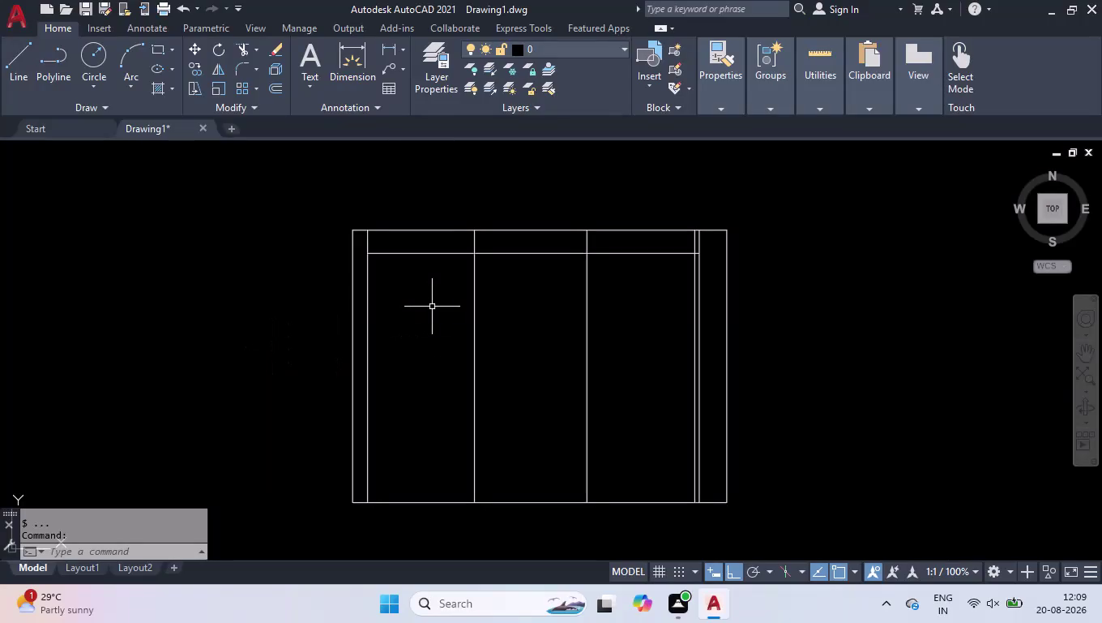
Trim the left double stile lines of the old frame sketch.
drag(431, 306, 424, 326)
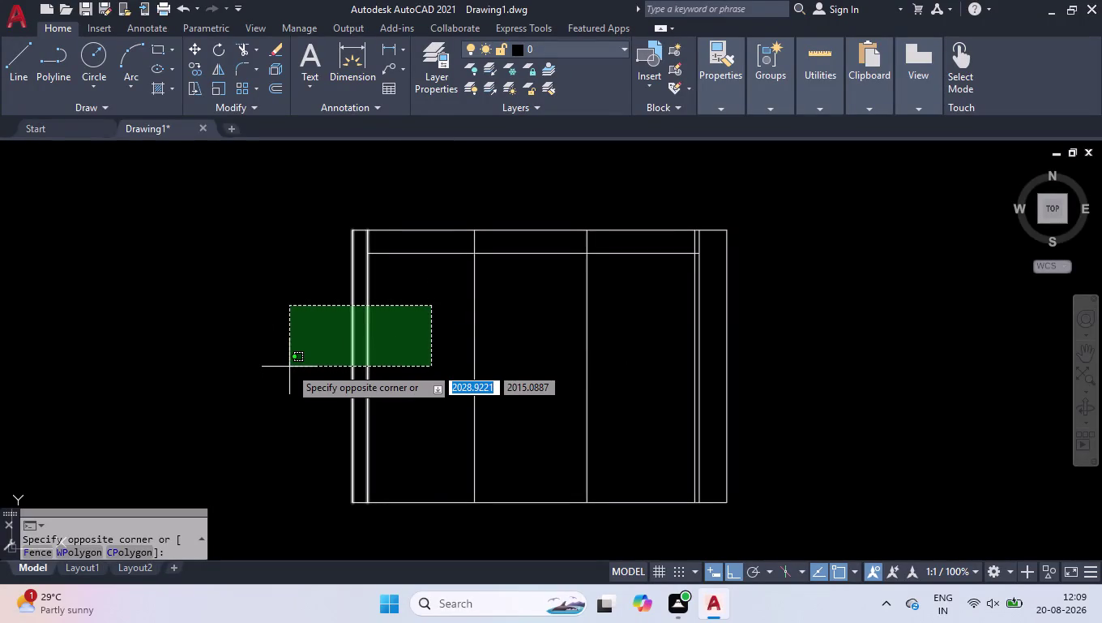
click(289, 367)
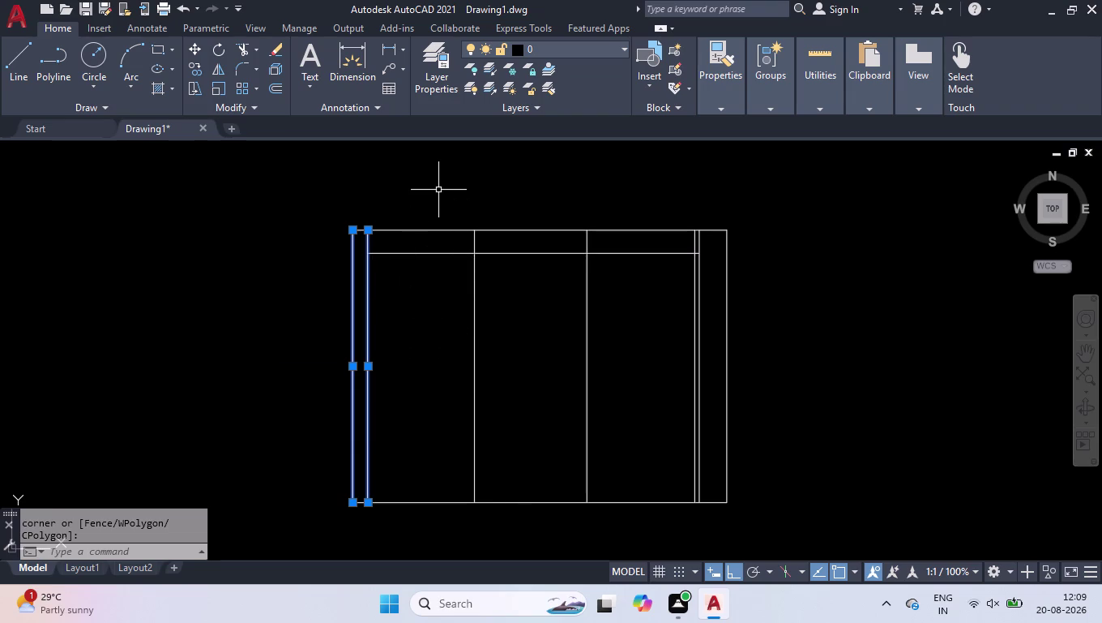
drag(431, 339, 428, 338)
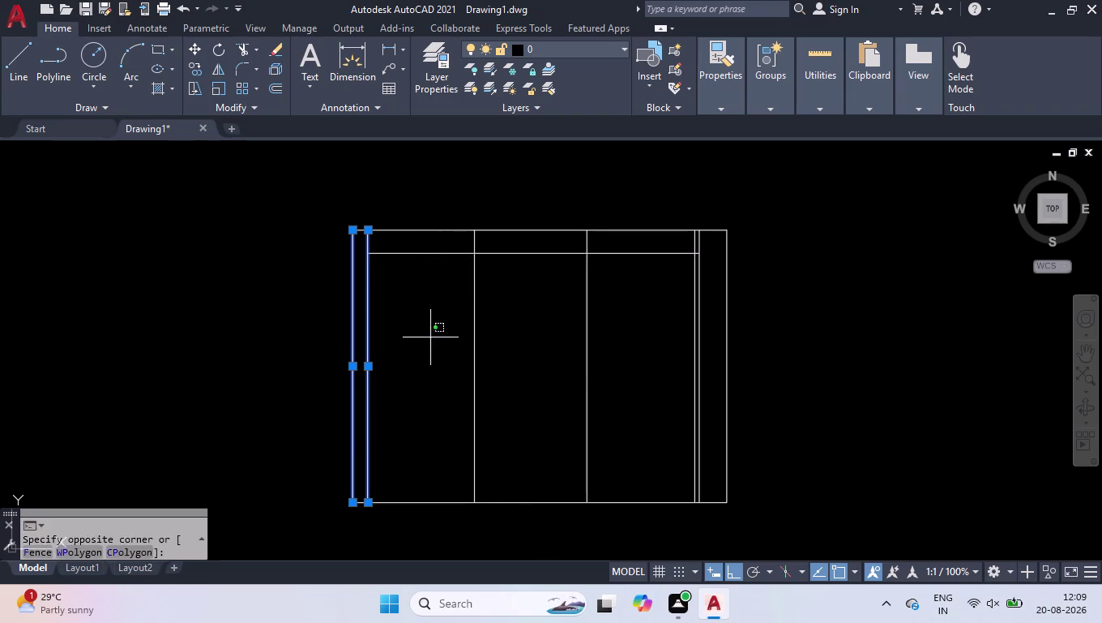
drag(428, 338, 416, 348)
click(269, 418)
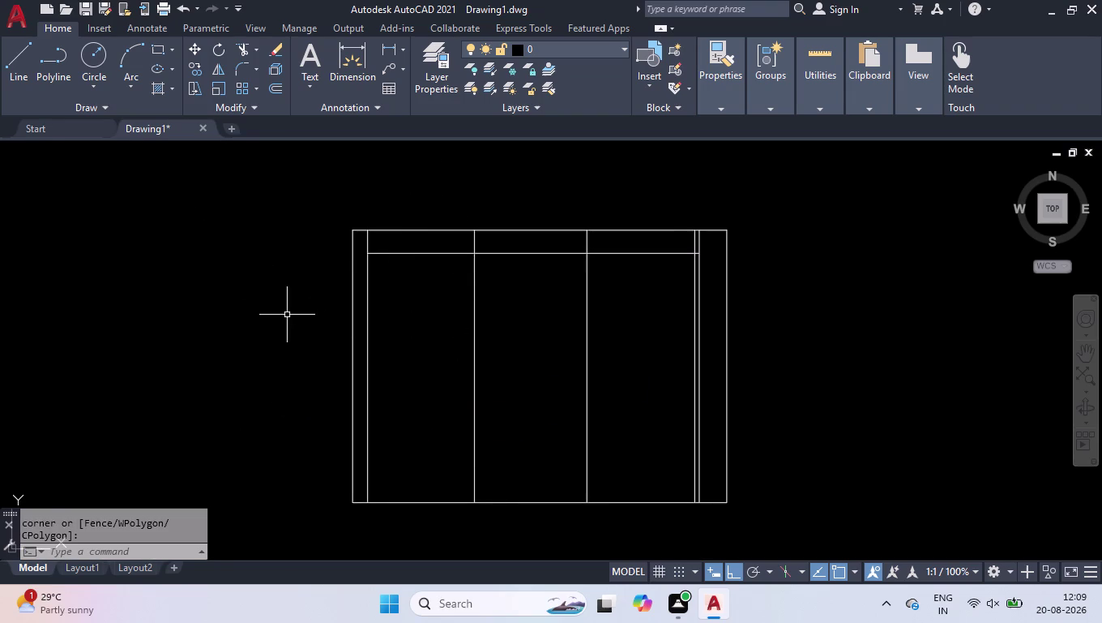
text(tr)
key(Return)
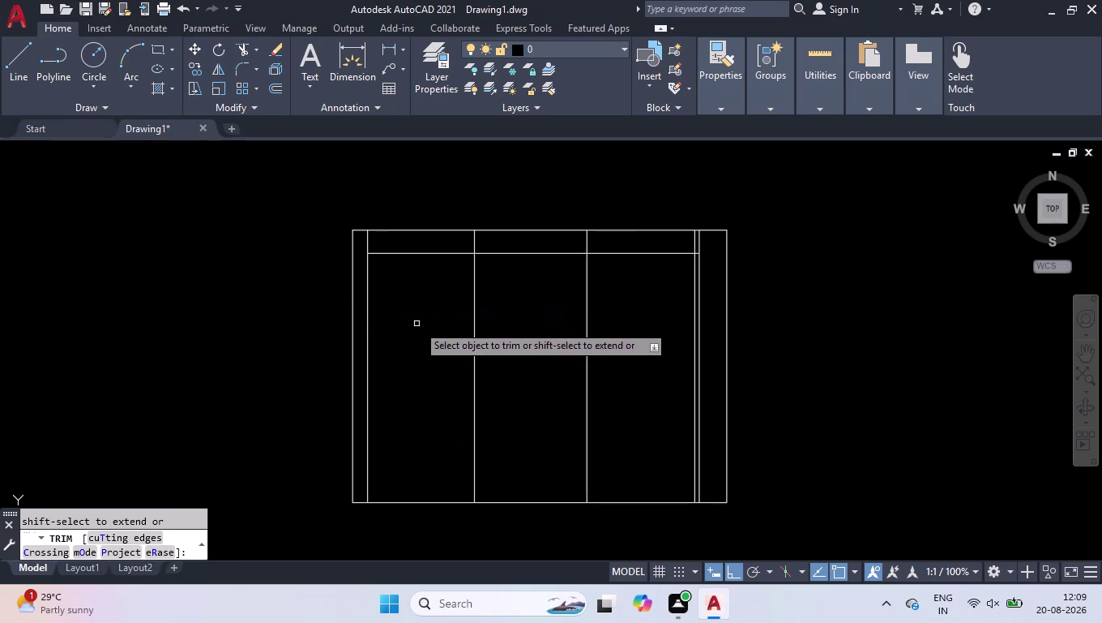
drag(418, 324, 402, 329)
click(229, 366)
key(Return)
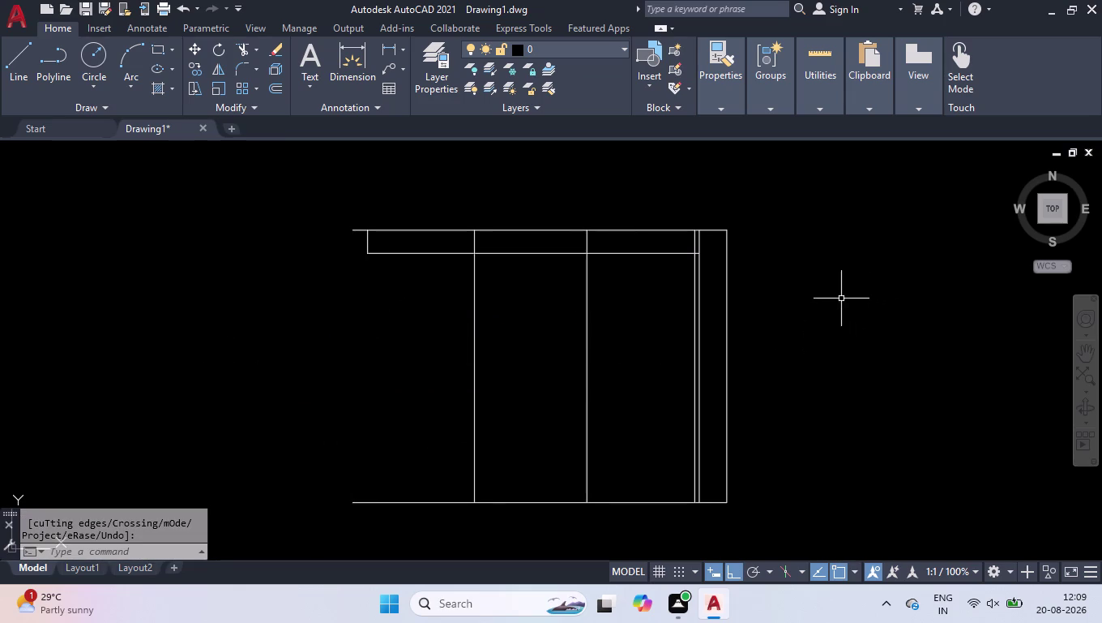
Window-select all remaining frame lines and erase them.
click(803, 202)
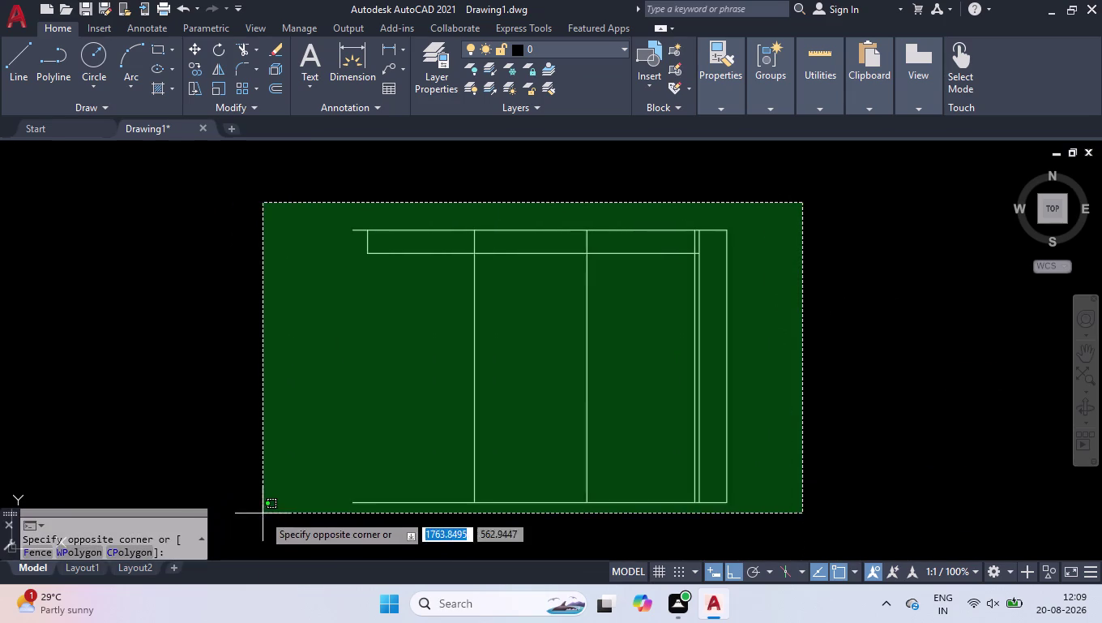
click(267, 531)
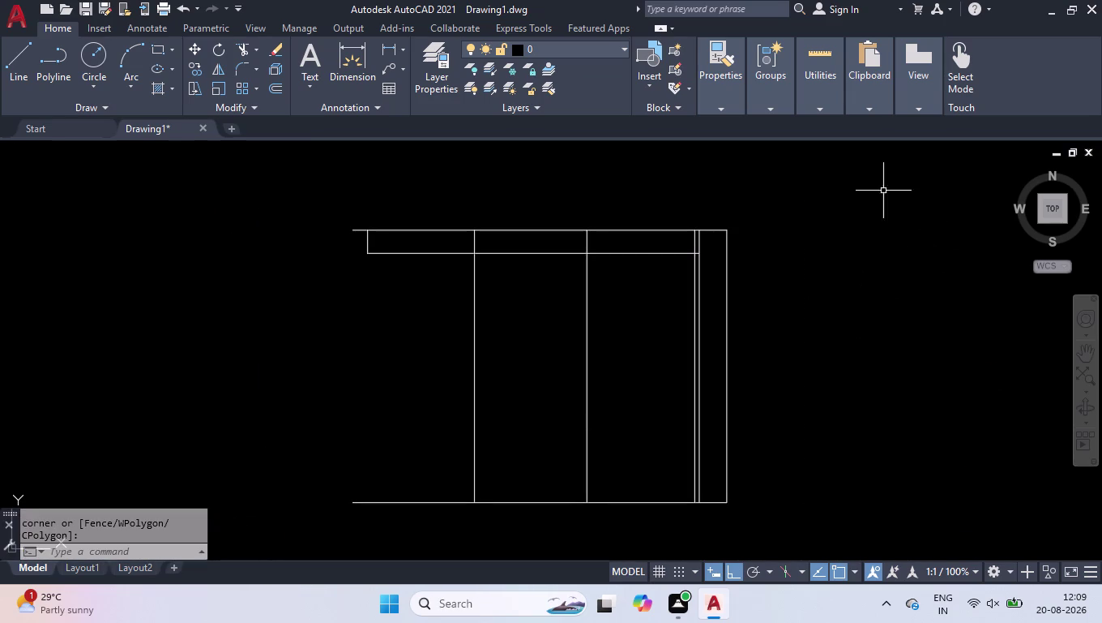
click(841, 170)
click(291, 517)
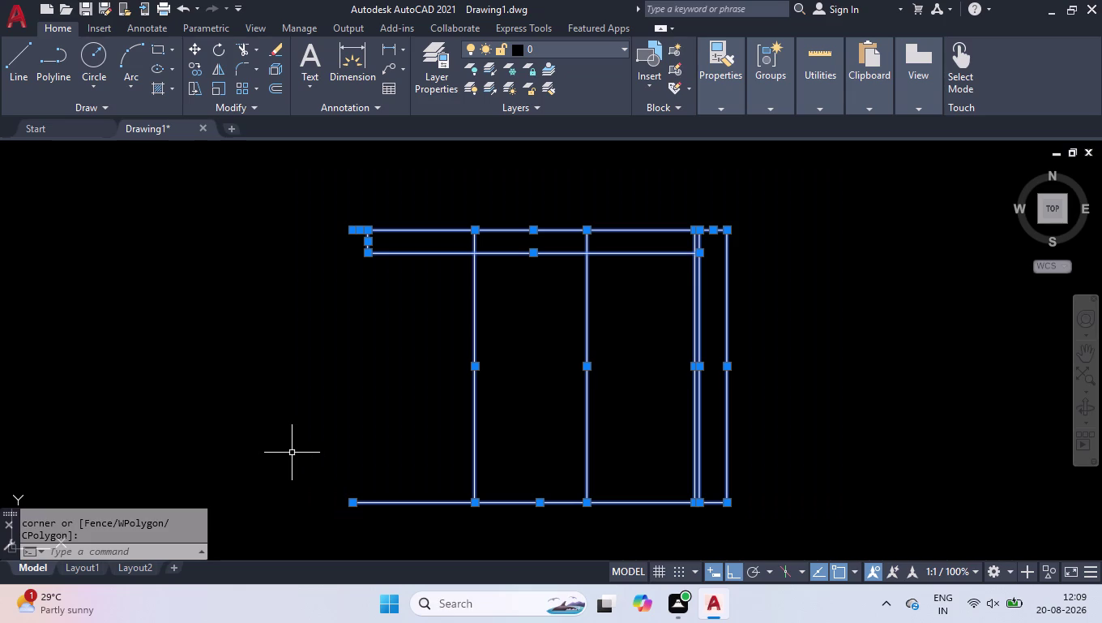
key(Delete)
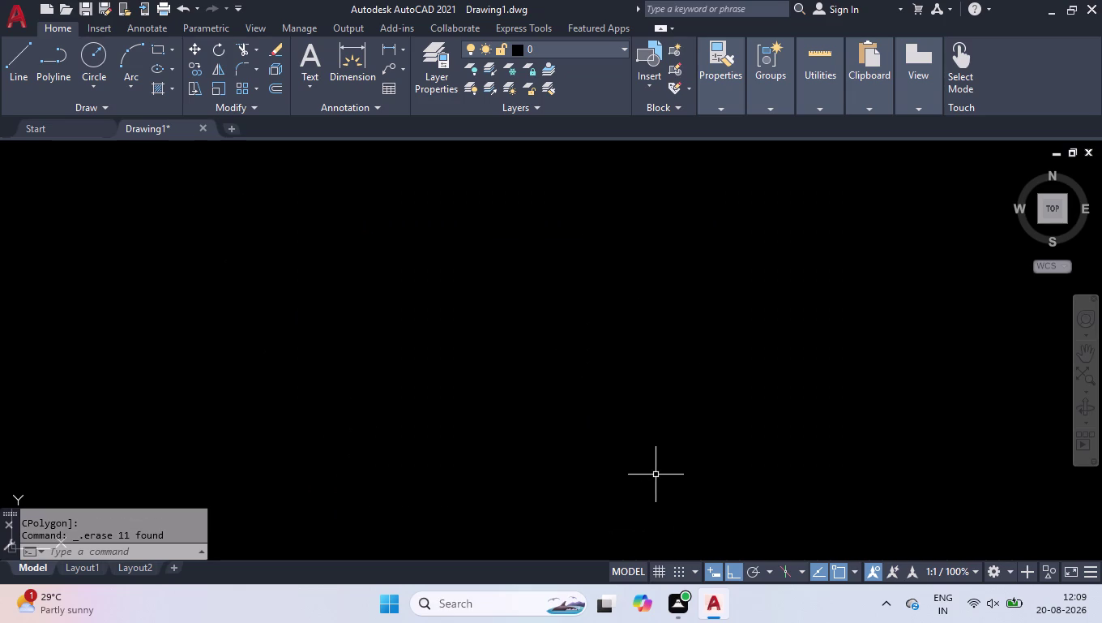
Draw a closed 3800 by 2700 rectangular frame outline with LINE.
key(l)
key(Return)
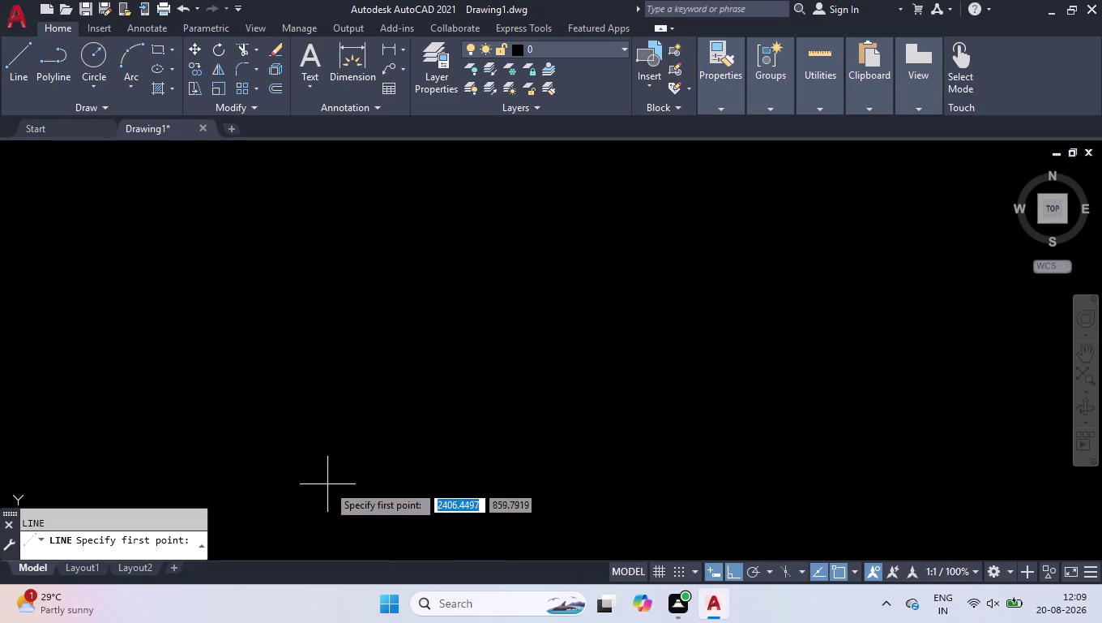
click(329, 484)
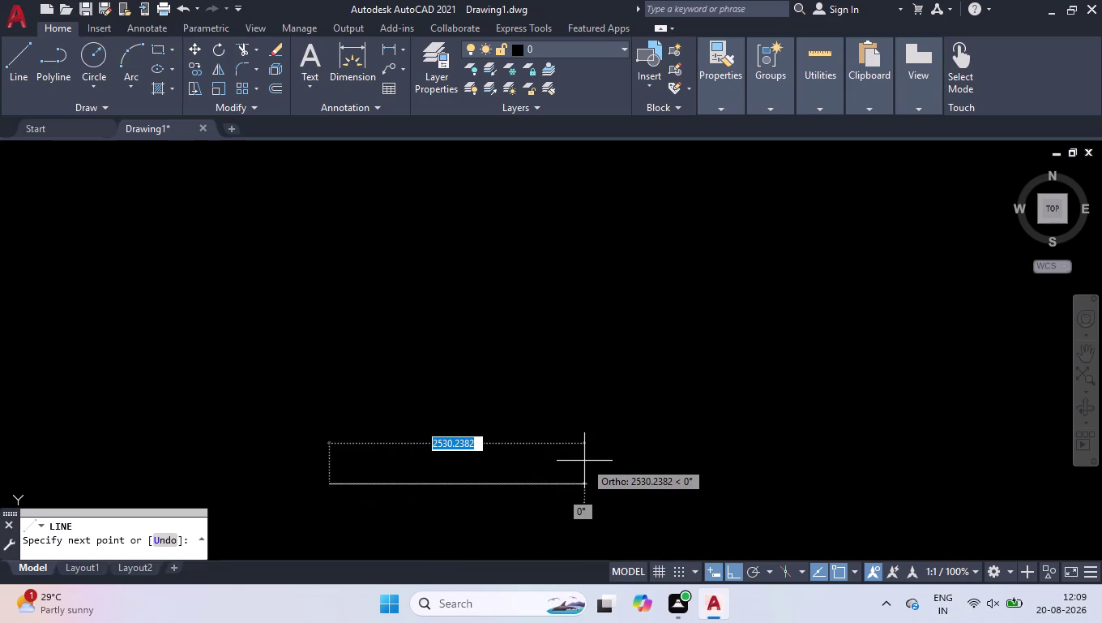
text(380)
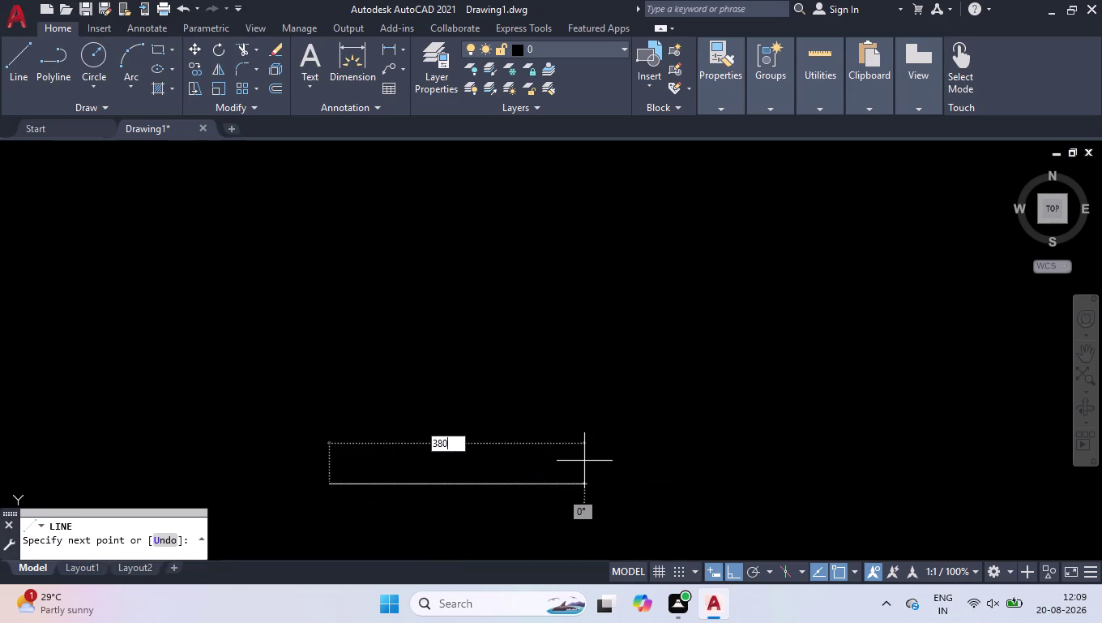
text(0)
key(Return)
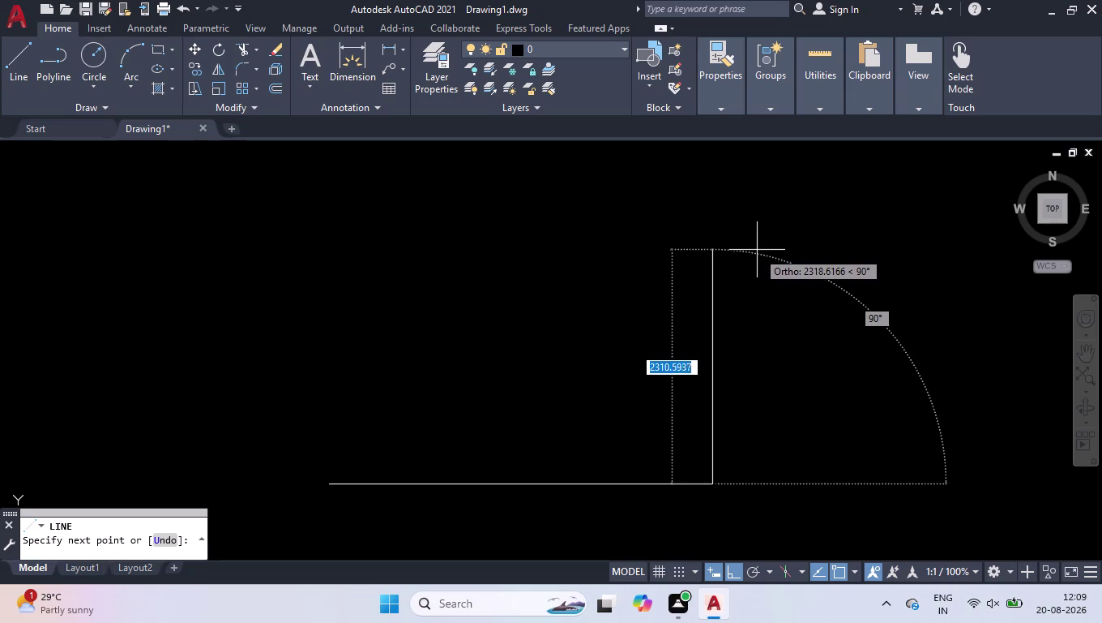
key(2)
text(700)
key(Return)
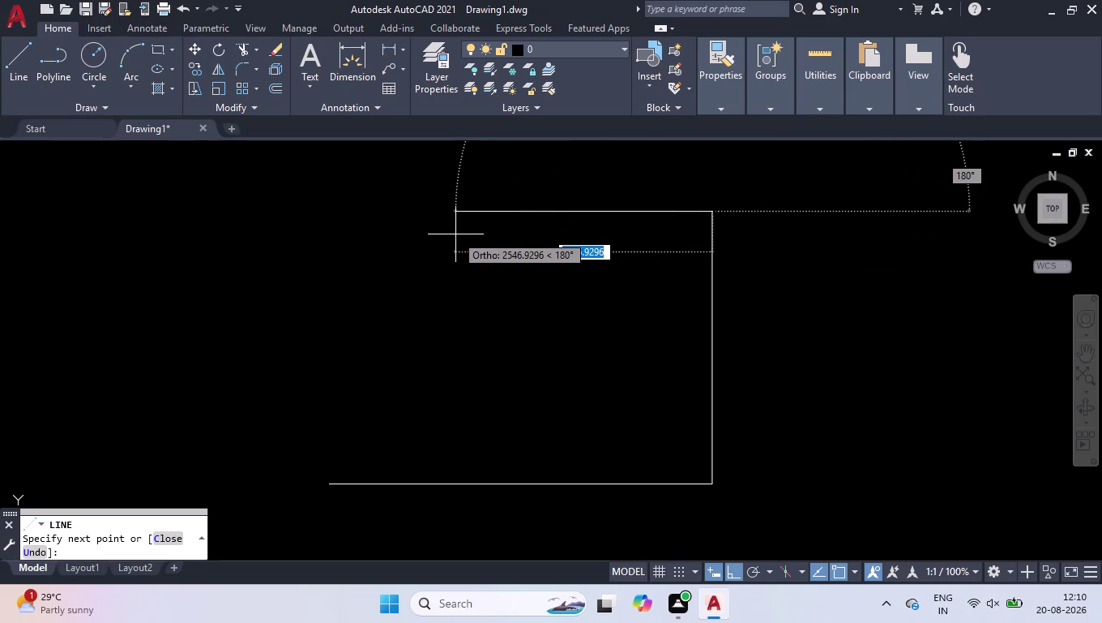
text(3800)
key(Return)
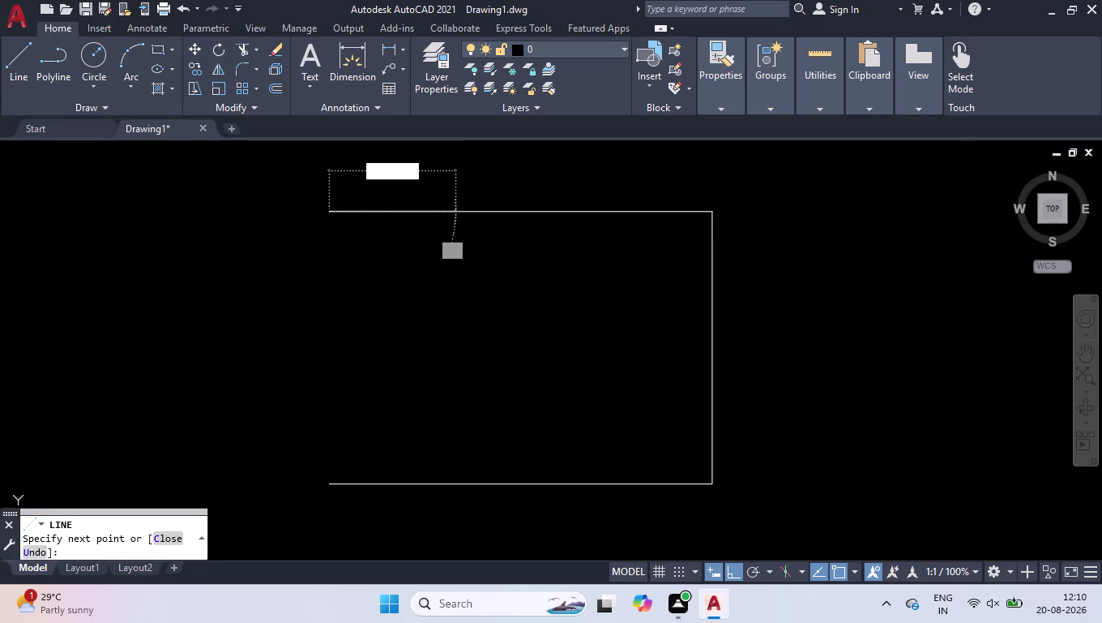
key(c)
key(Return)
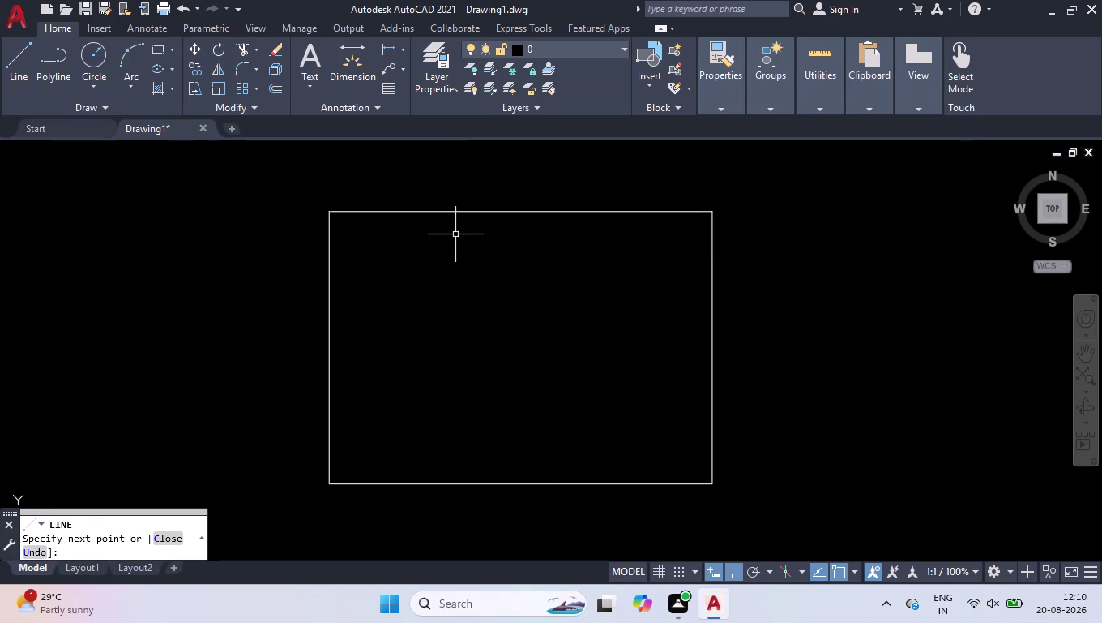
Offset the rectangle's right side 273 inward to form the right jamb.
text(off)
key(Return)
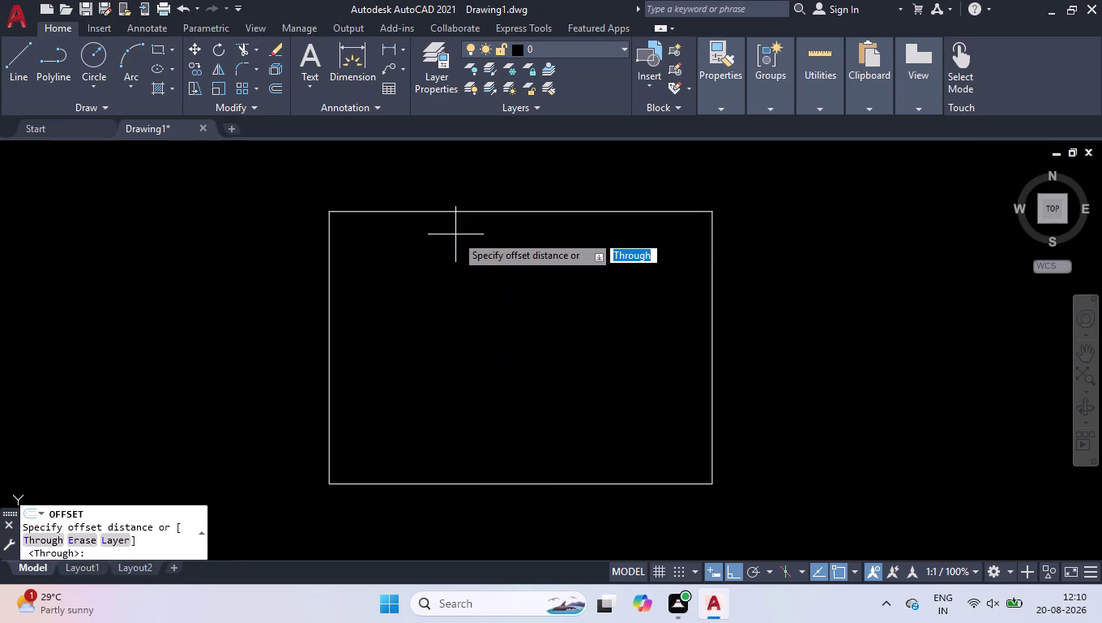
key(2)
key(7)
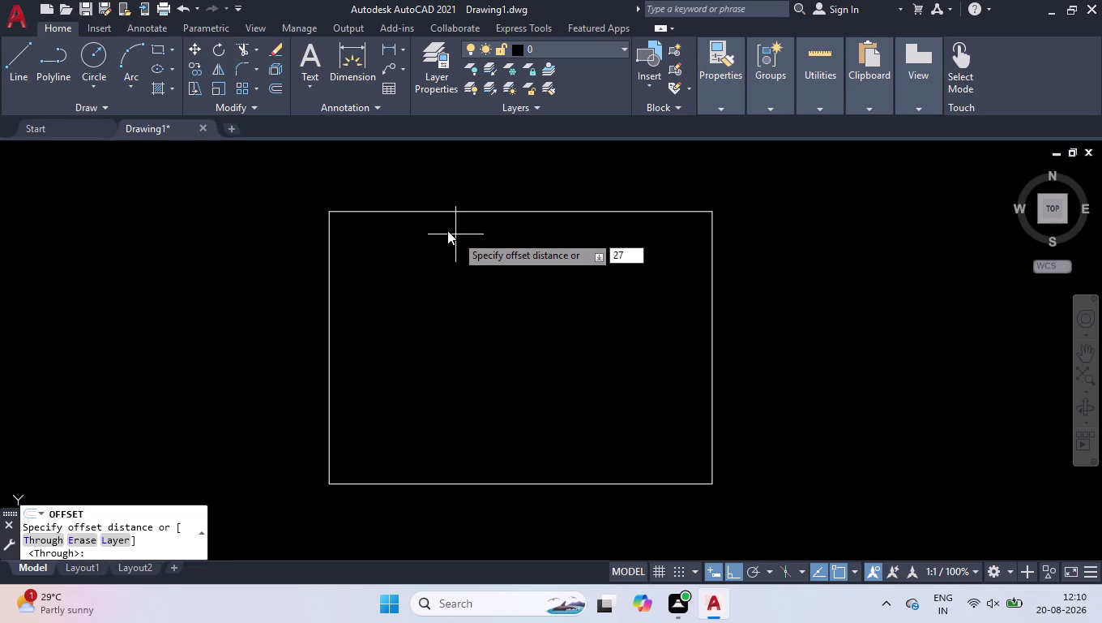
key(3)
key(Return)
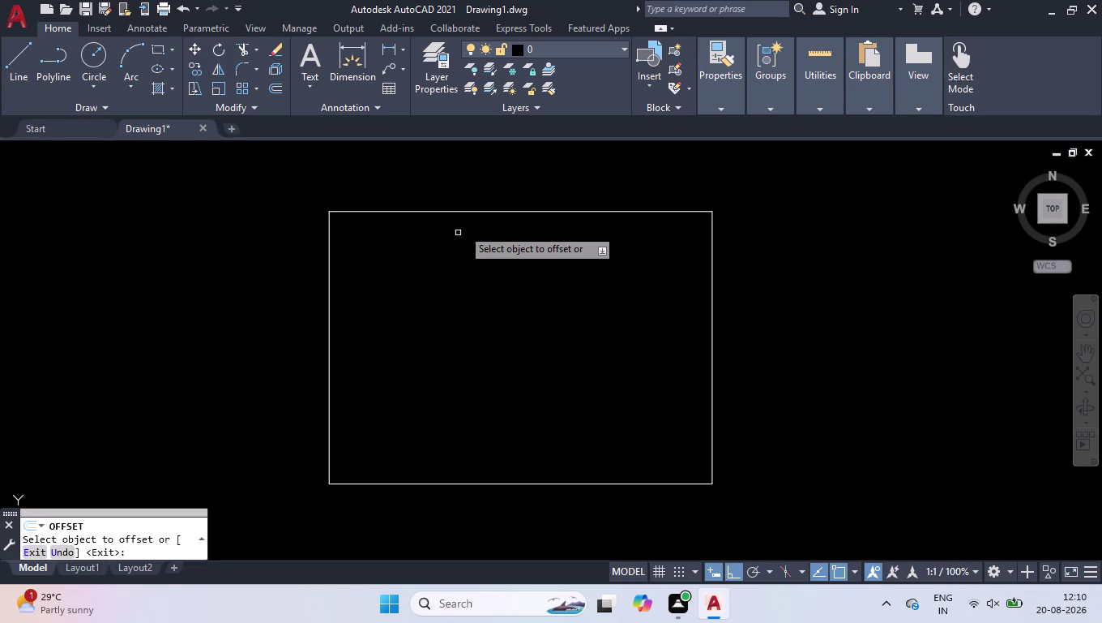
click(715, 336)
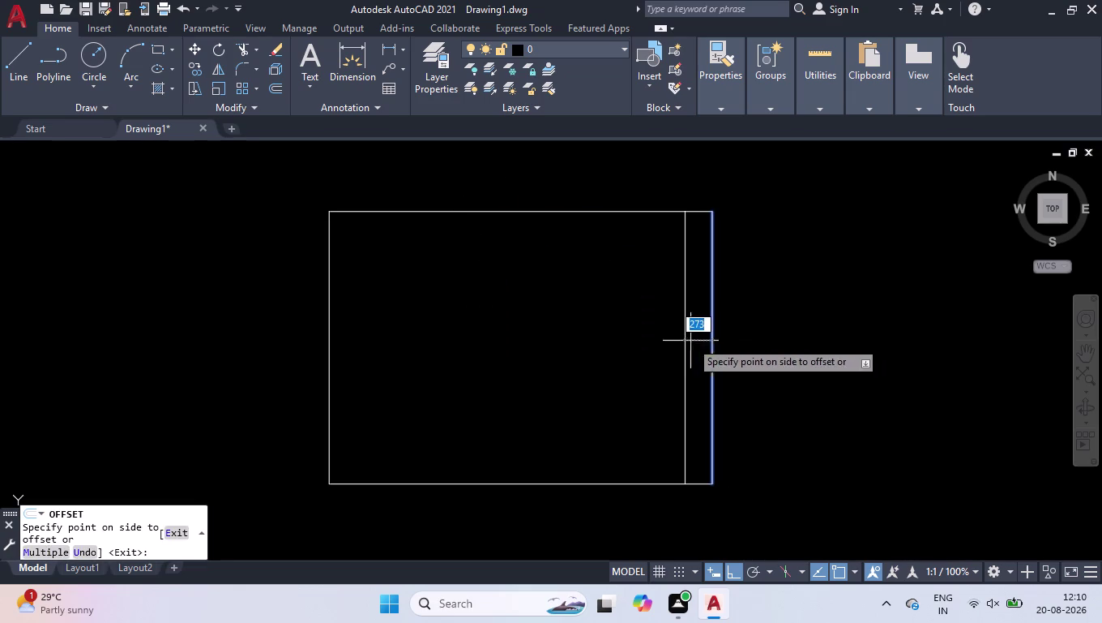
click(684, 335)
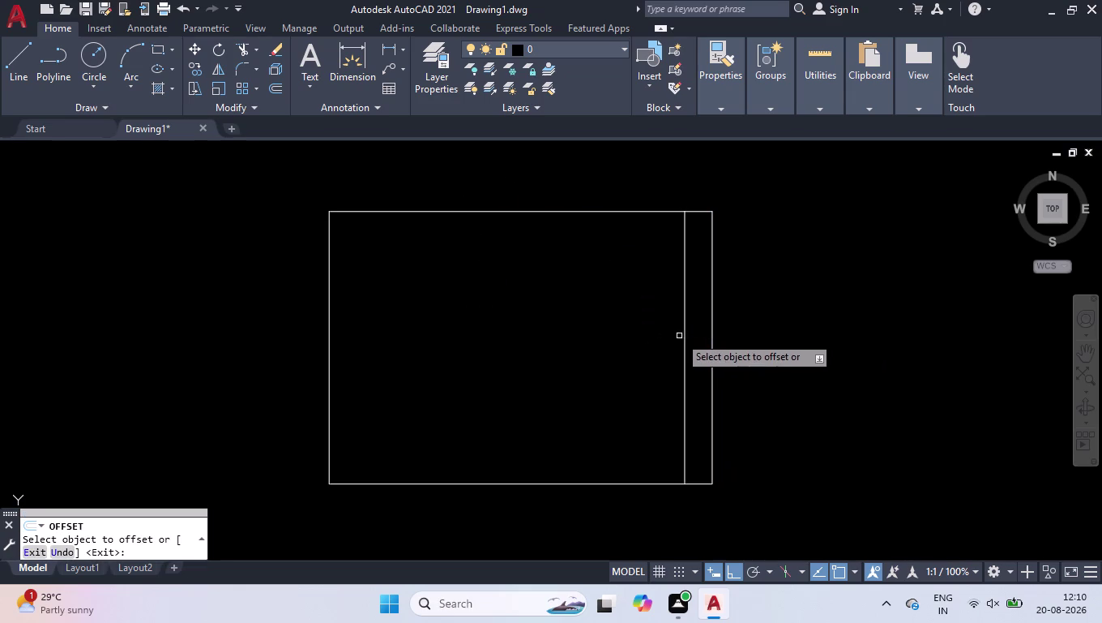
Offset the left side 149 inward to form the left jamb.
click(328, 330)
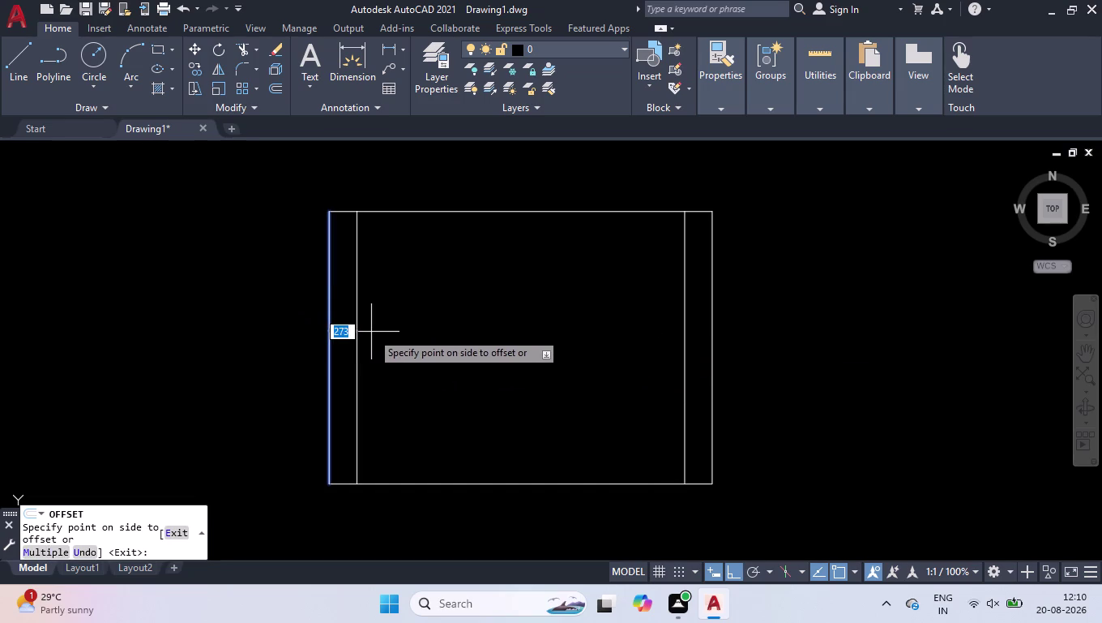
key(1)
key(4)
key(9)
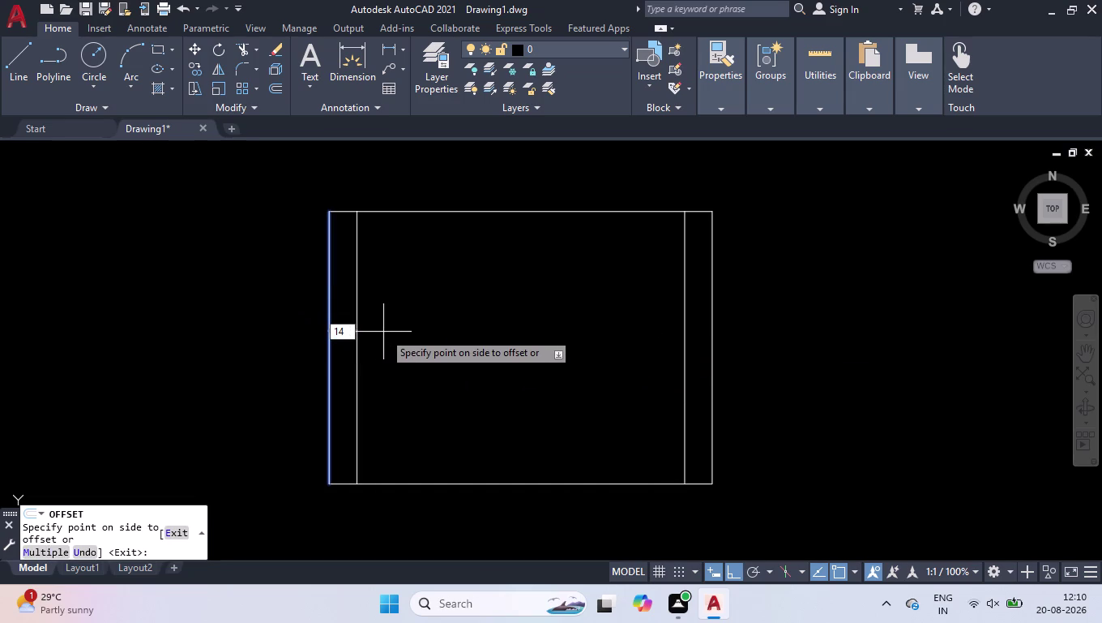
key(Return)
key(space)
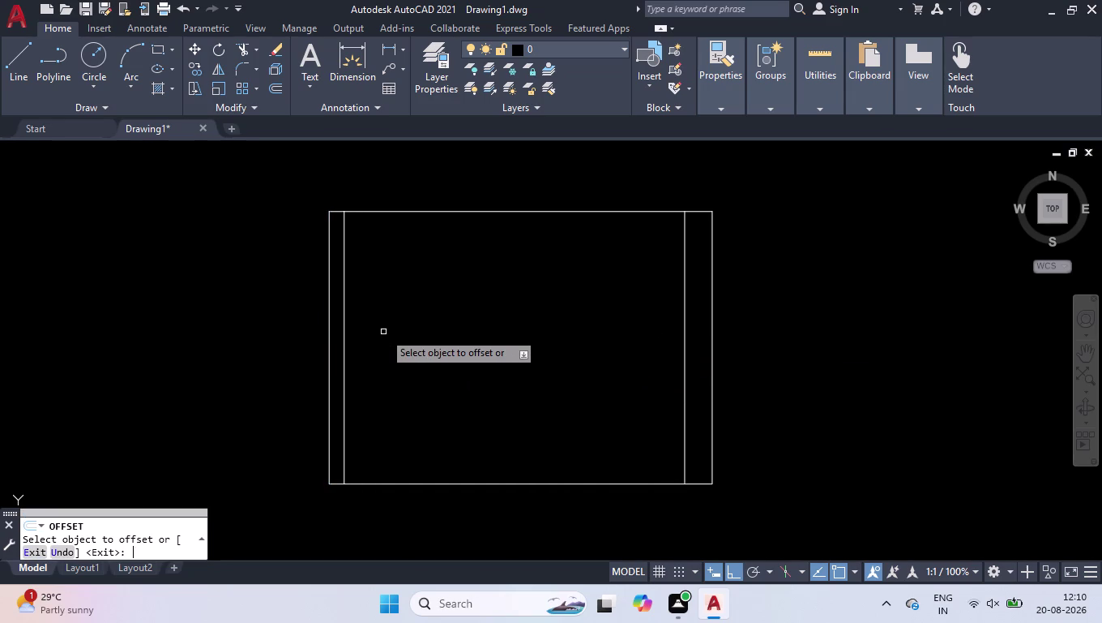
scroll(up, 3)
scroll(down, 3)
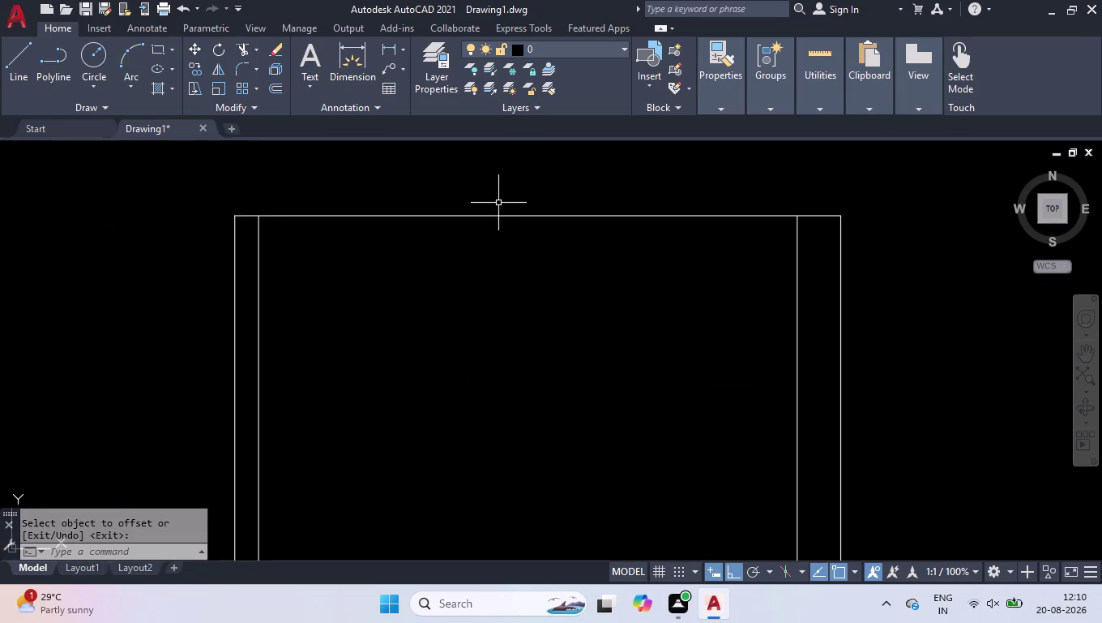
key(r)
key(BackSpace)
Break the top frame line at the left and right inner jamb intersections.
text(br)
key(Down)
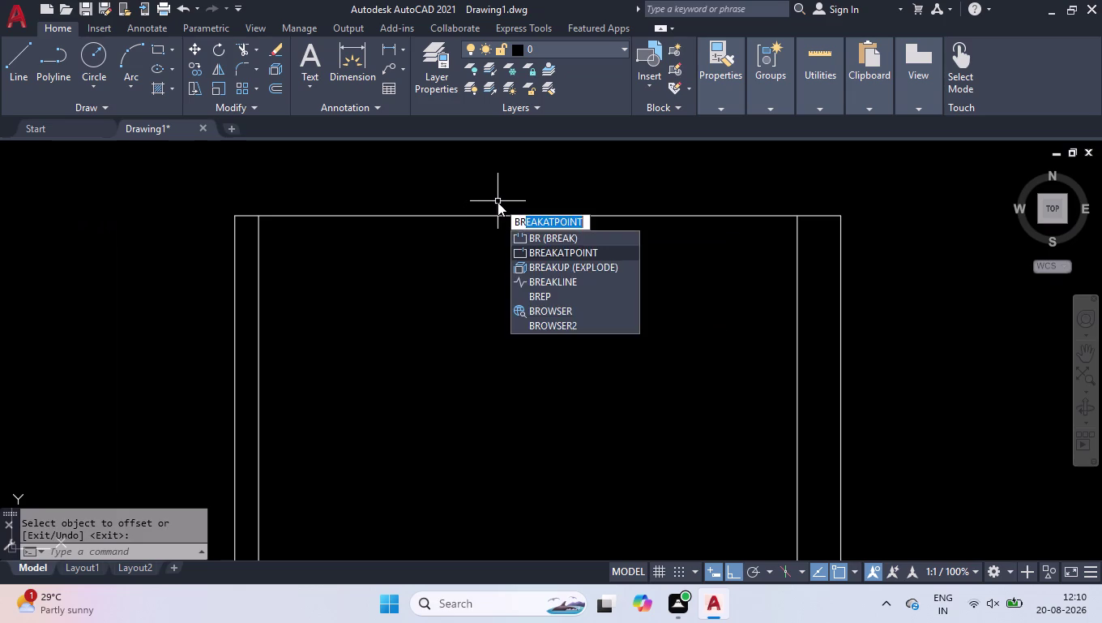
key(Return)
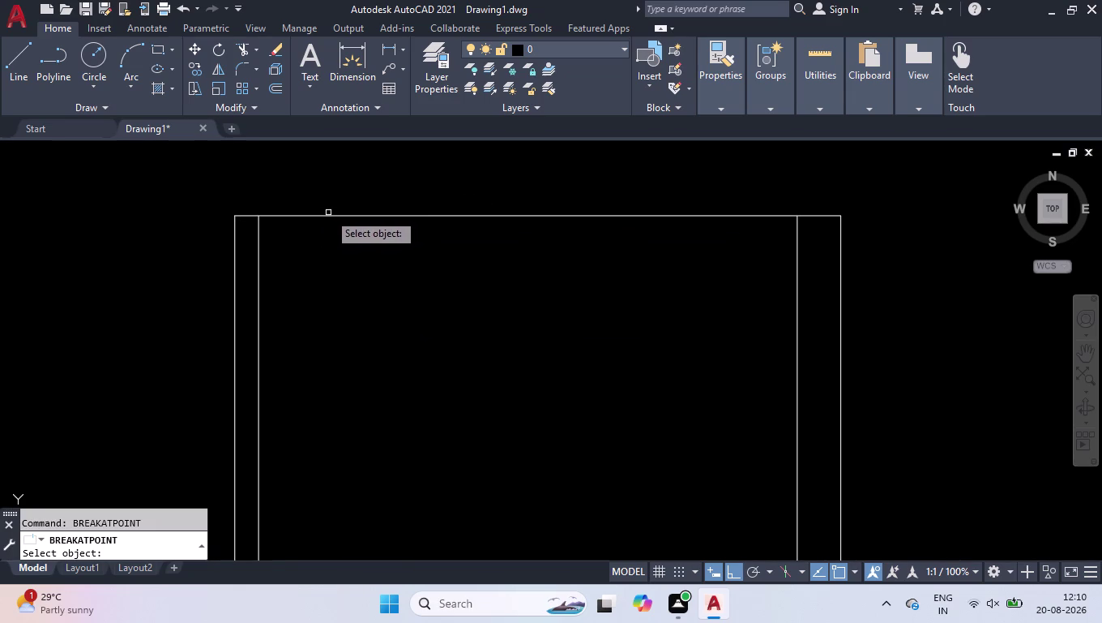
click(318, 215)
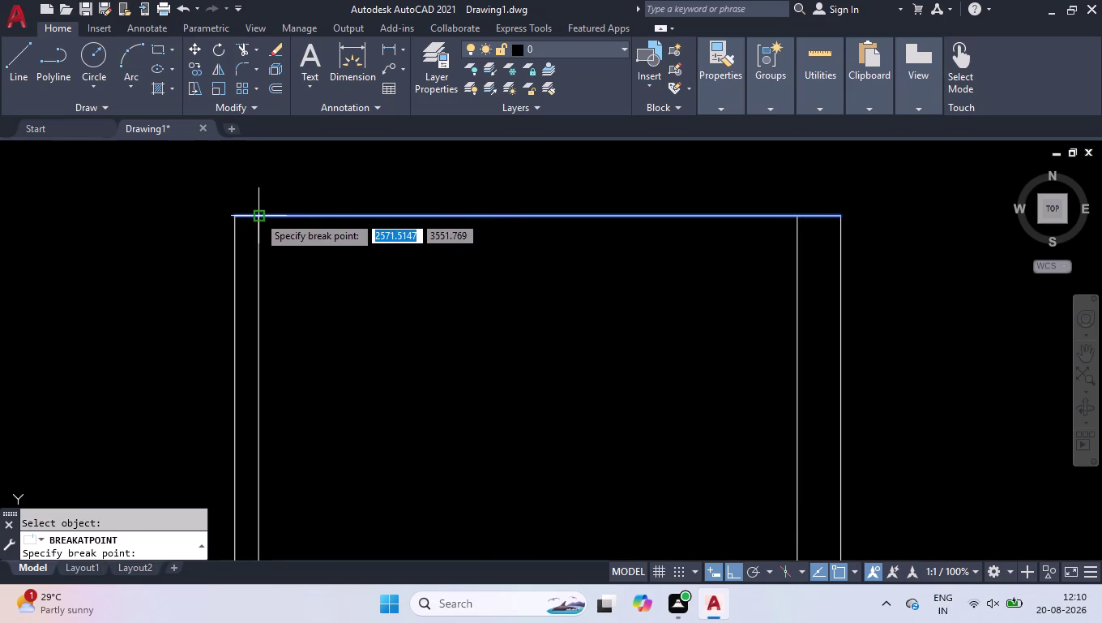
click(258, 215)
key(space)
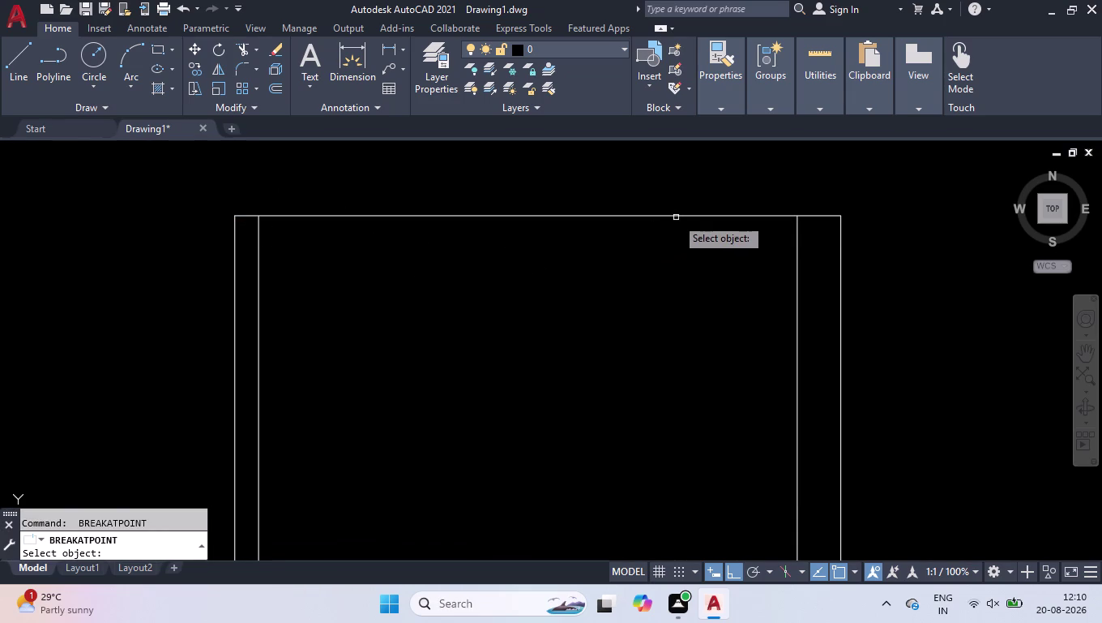
click(676, 217)
click(797, 214)
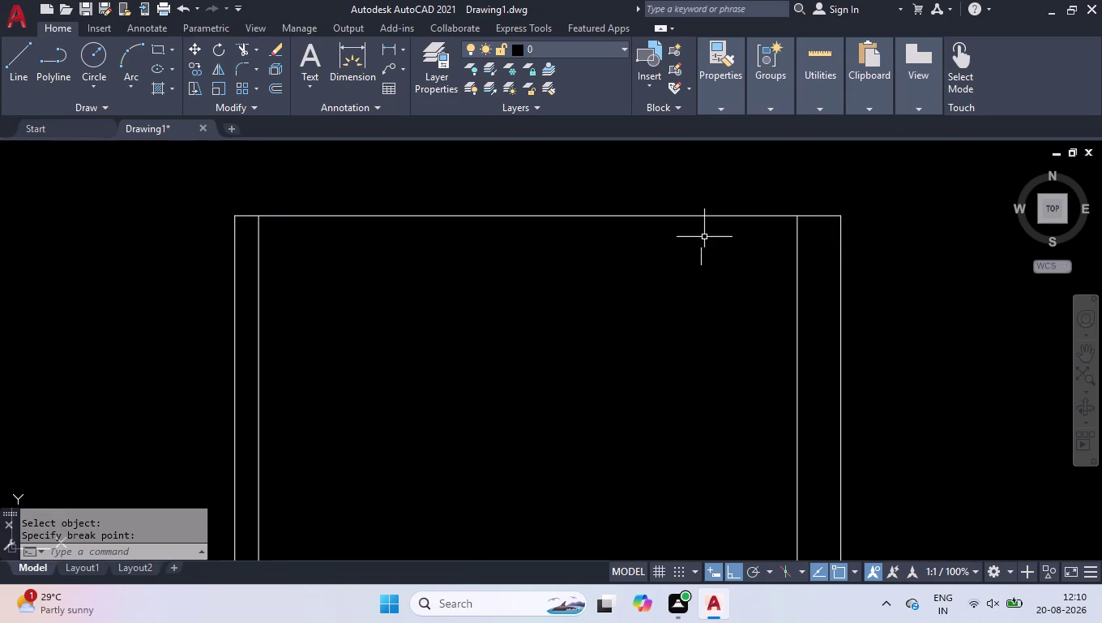
text(off)
key(Return)
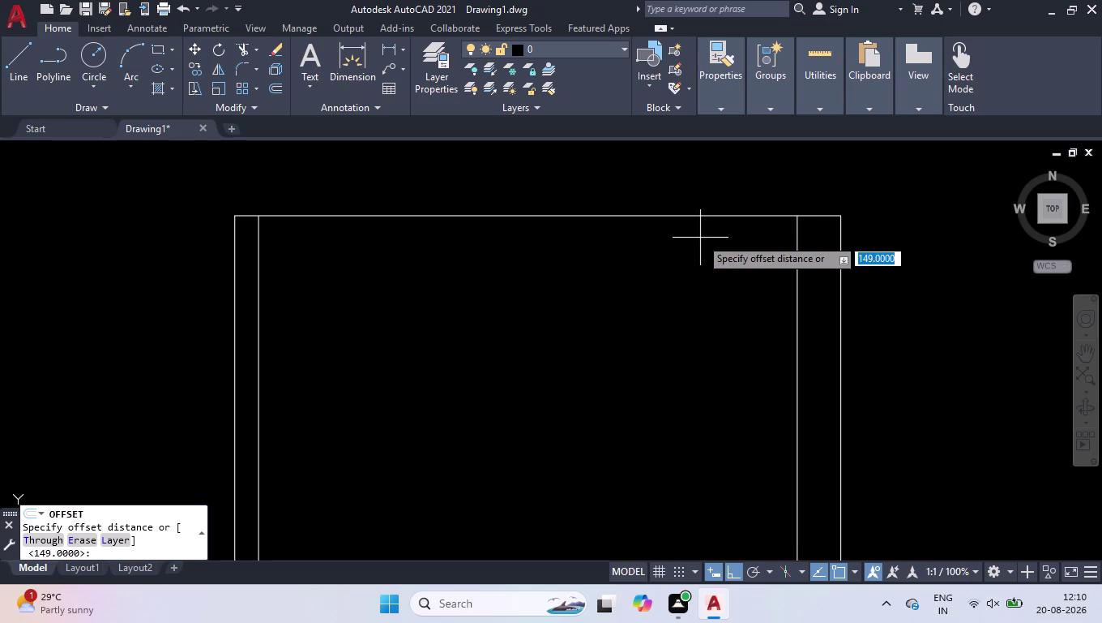
Offset the top segment between the jambs downward by 229 and by 173.
text(22)
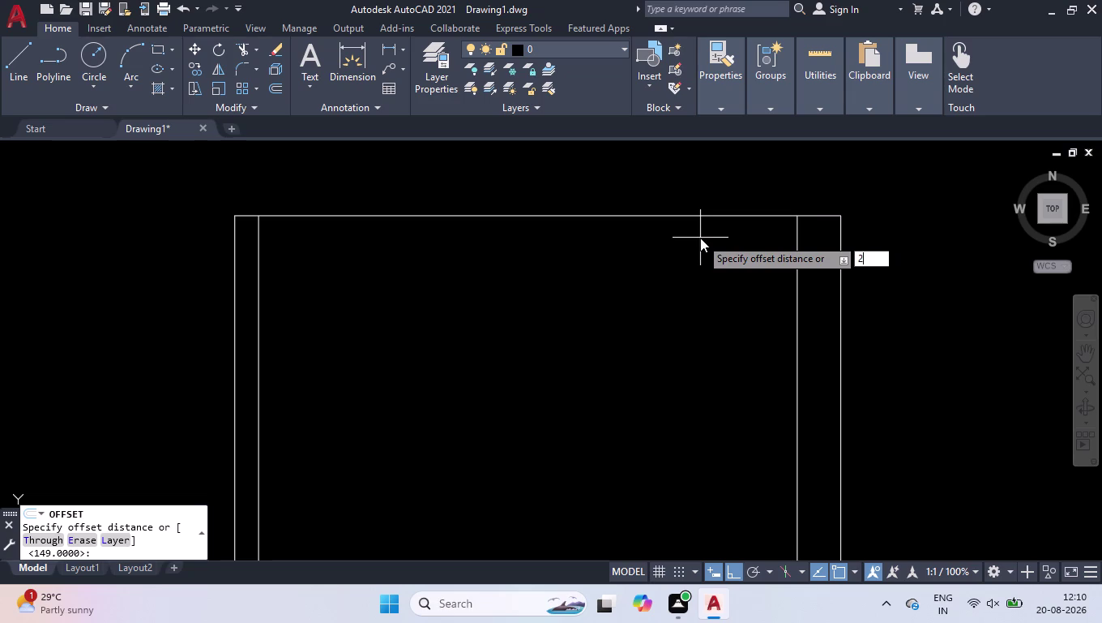
text(9)
key(Return)
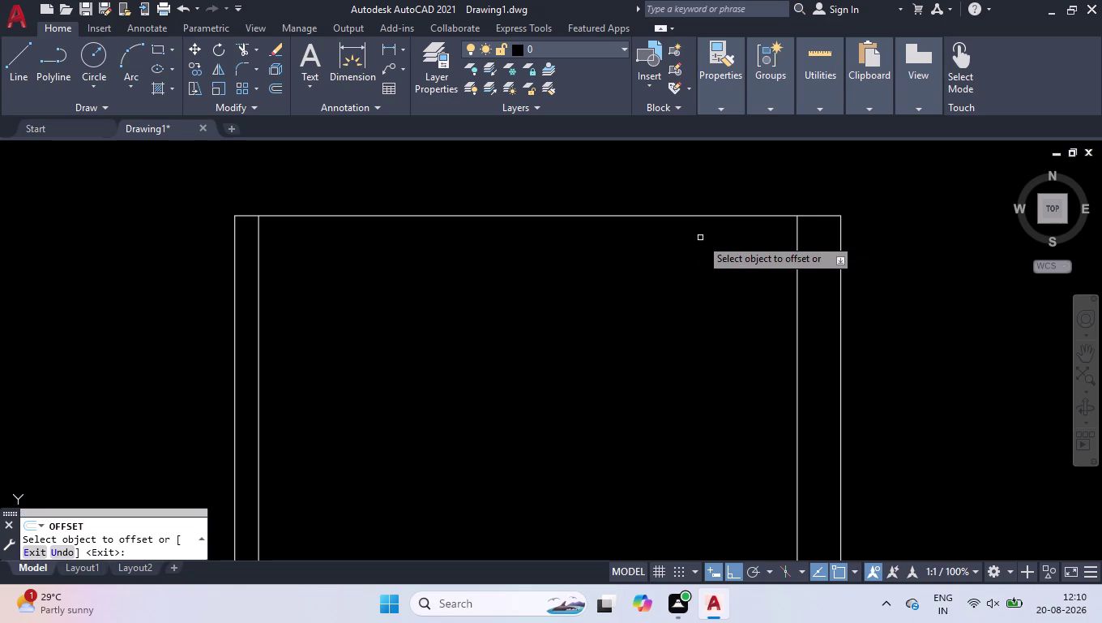
click(634, 215)
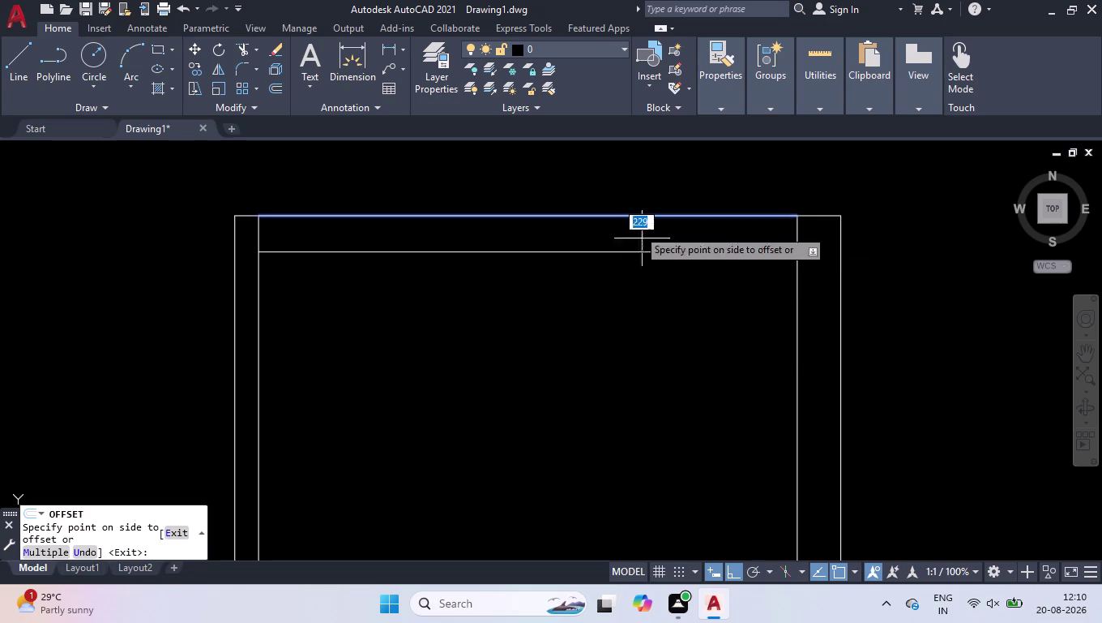
click(630, 382)
click(592, 214)
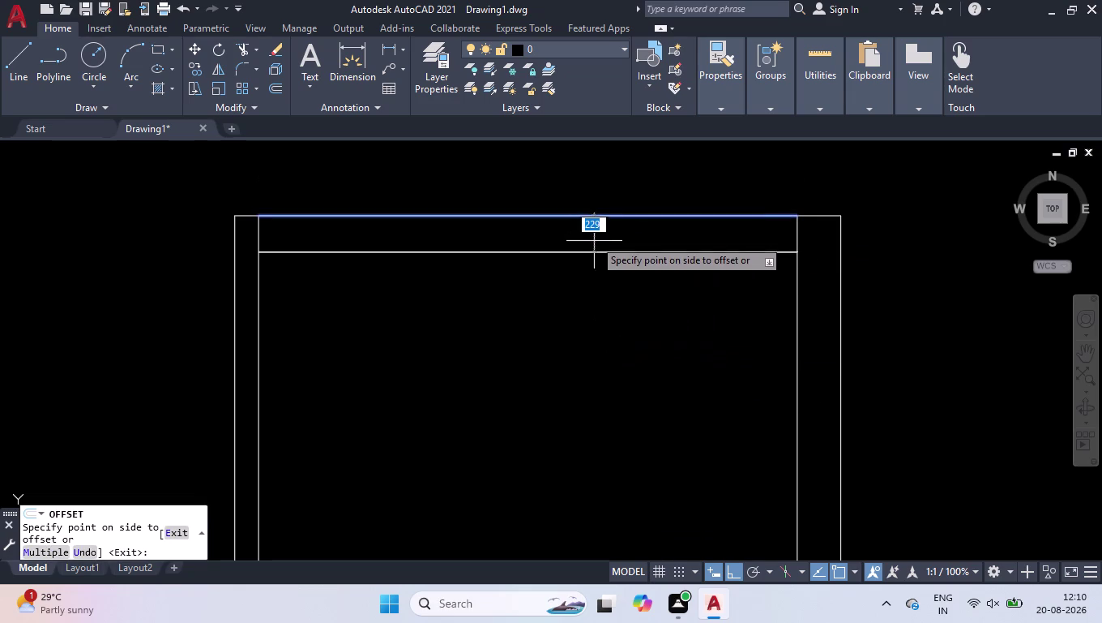
key(1)
key(7)
key(3)
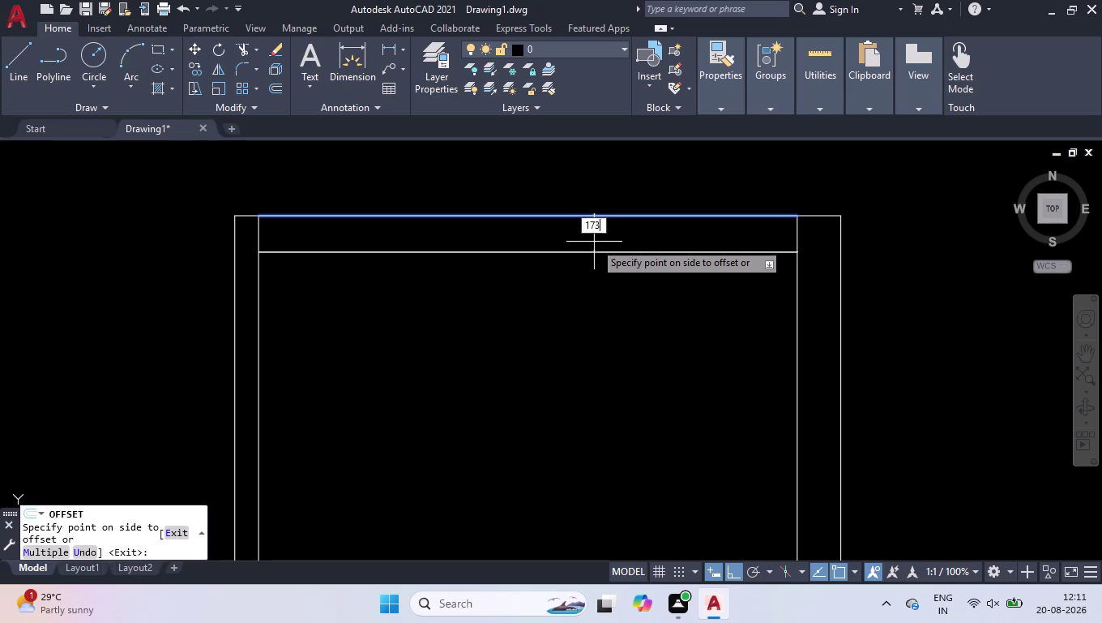
key(Return)
key(Return)
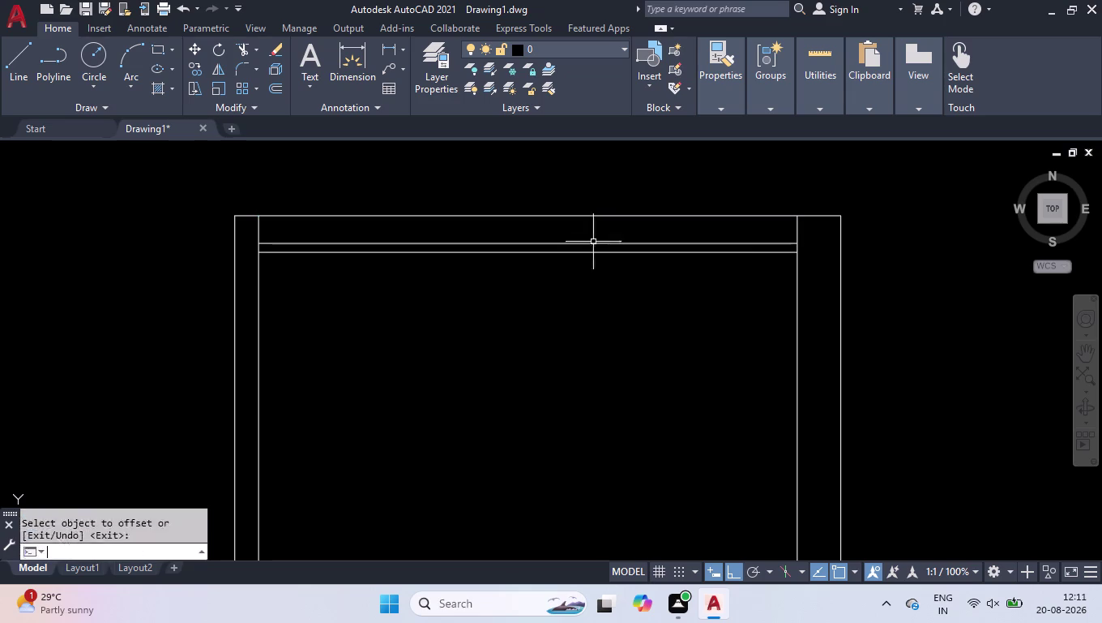
Erase the unwanted lower 229 offset line.
click(595, 254)
key(Delete)
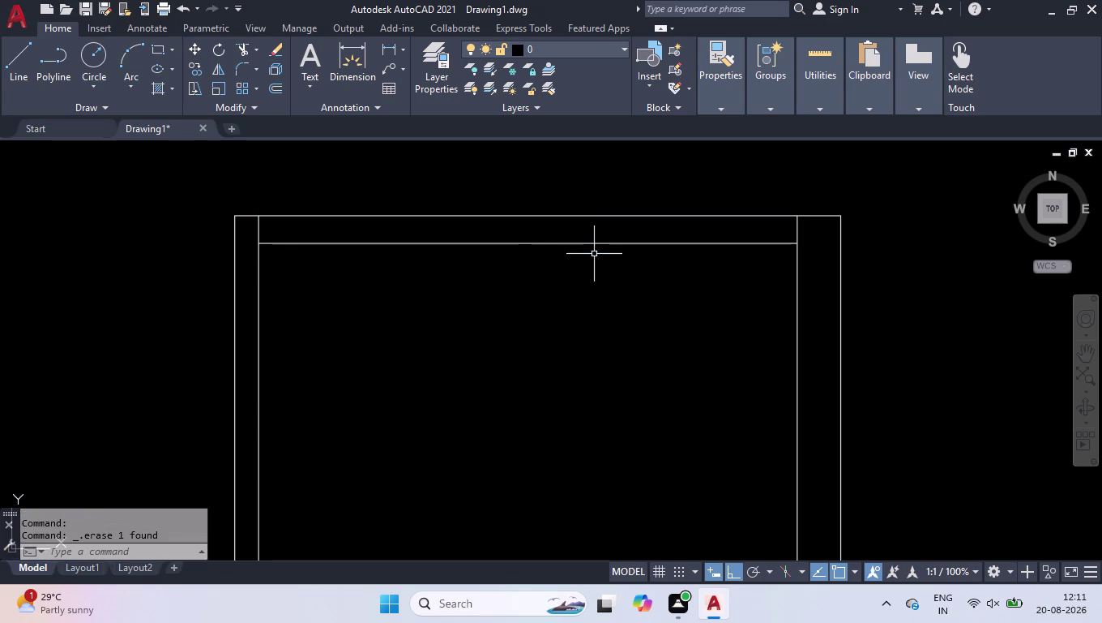
scroll(down, 3)
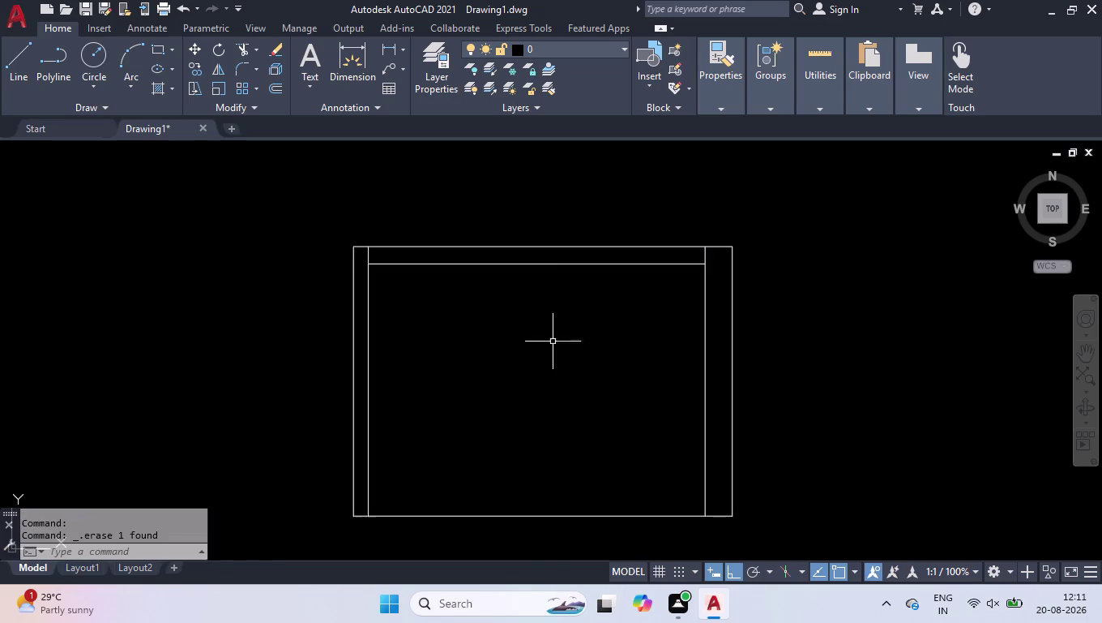
scroll(up, 3)
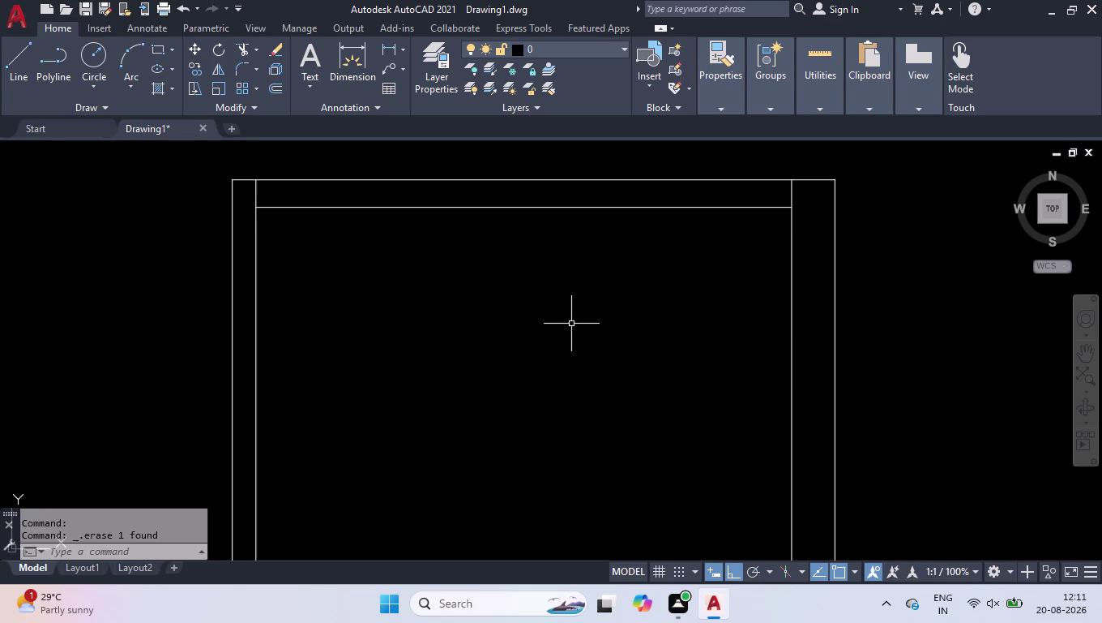
text(off)
key(Return)
Offset the top line 50 downward to form a second rail.
text(5)
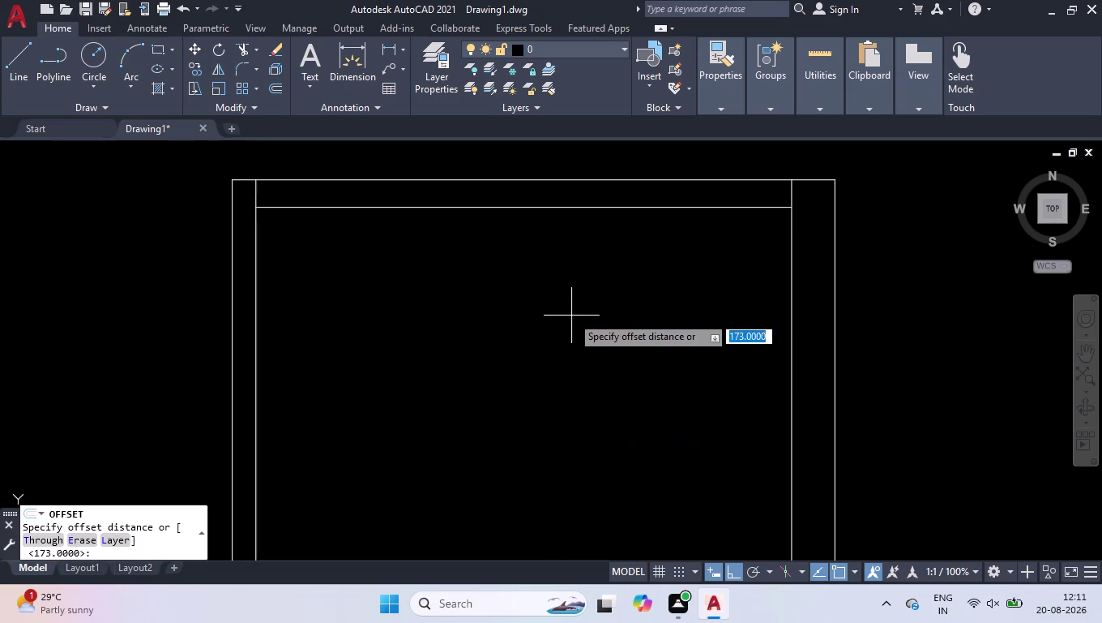
text(0)
key(Return)
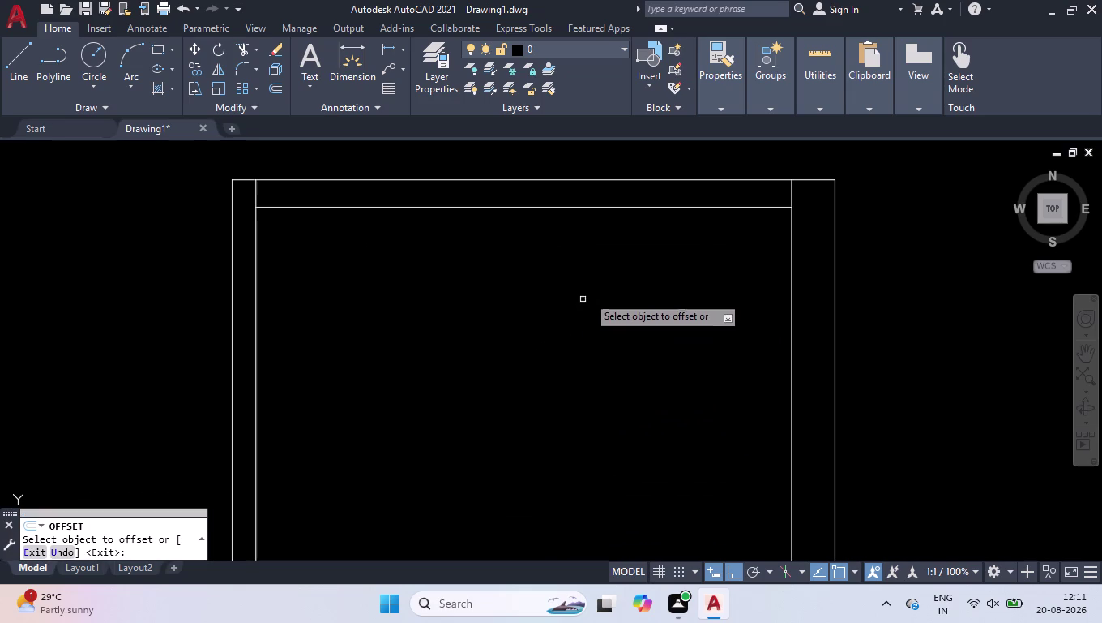
click(655, 177)
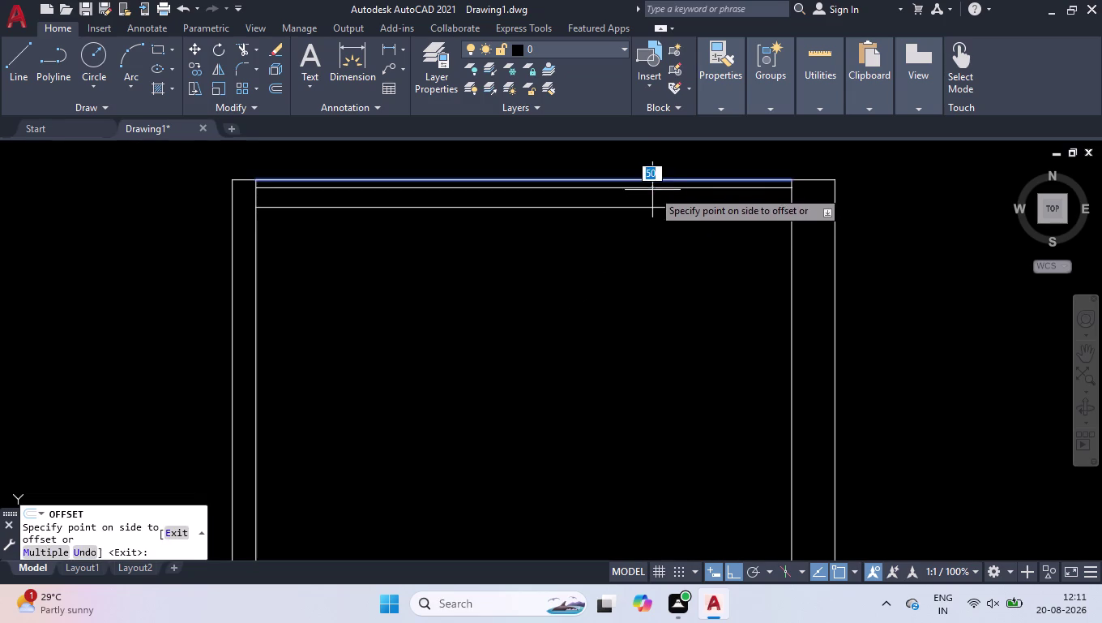
click(652, 192)
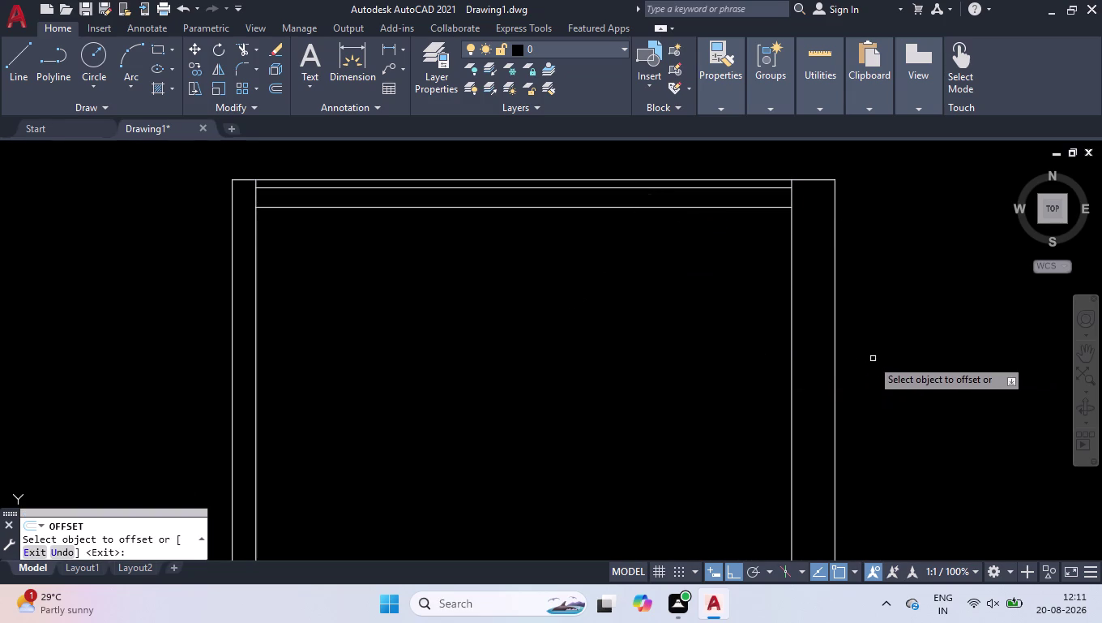
Offset the right inner jamb 45 left, then 1070 and 1115 left for mullions.
click(793, 337)
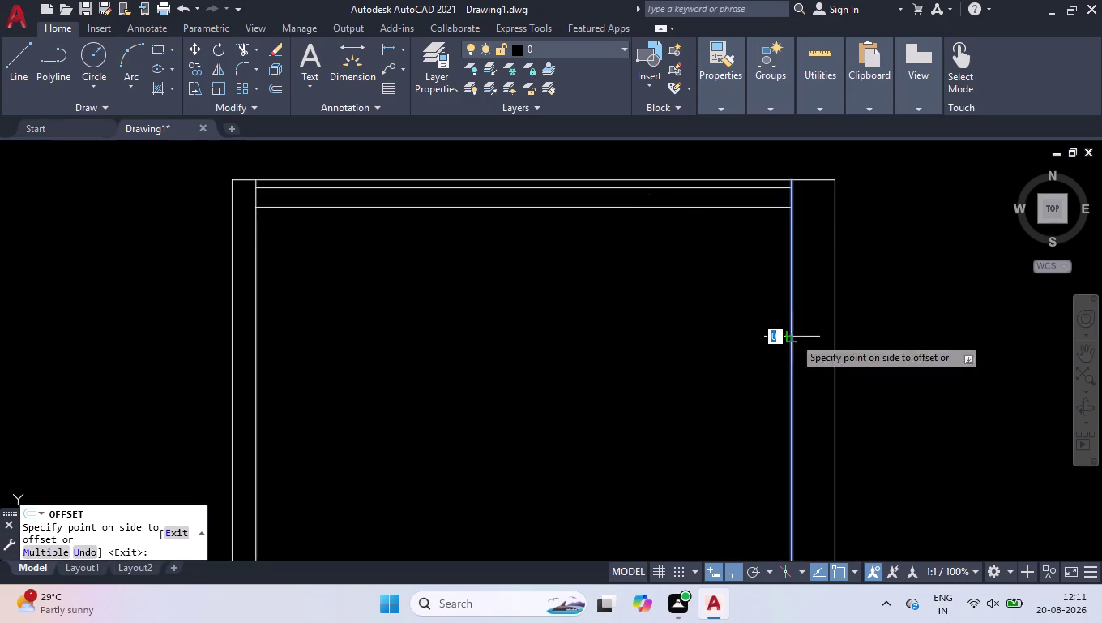
text(45)
key(Return)
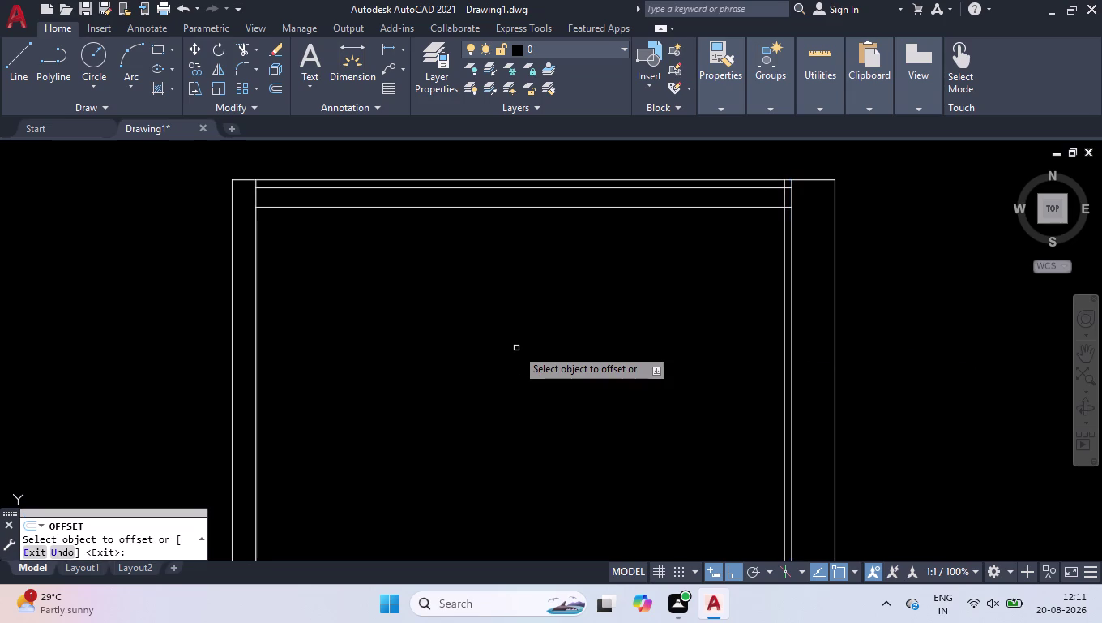
click(783, 341)
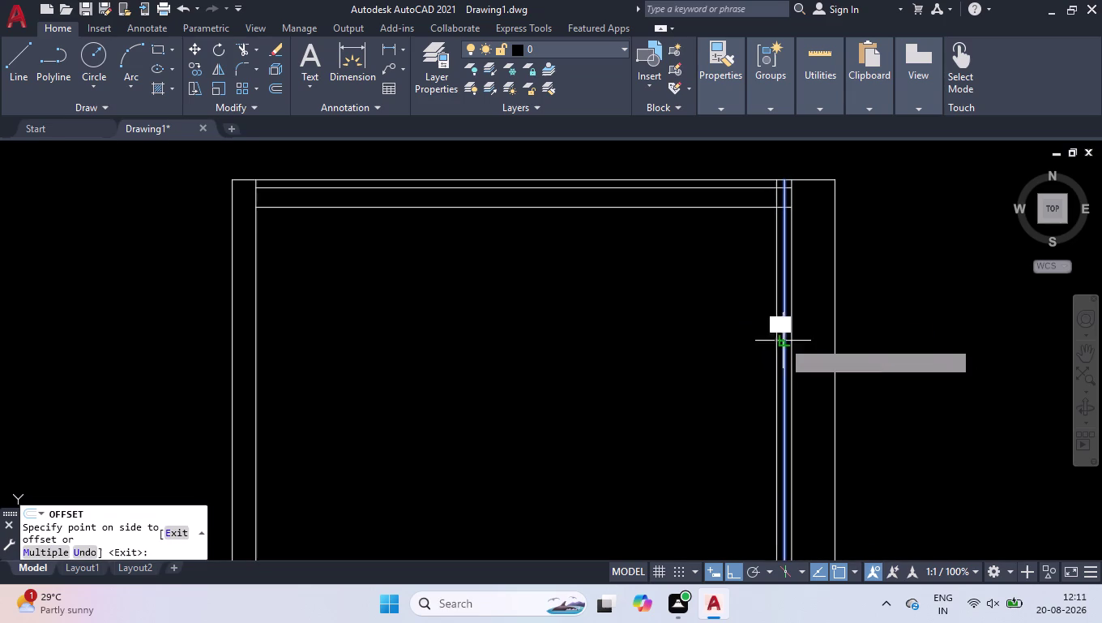
text(1070)
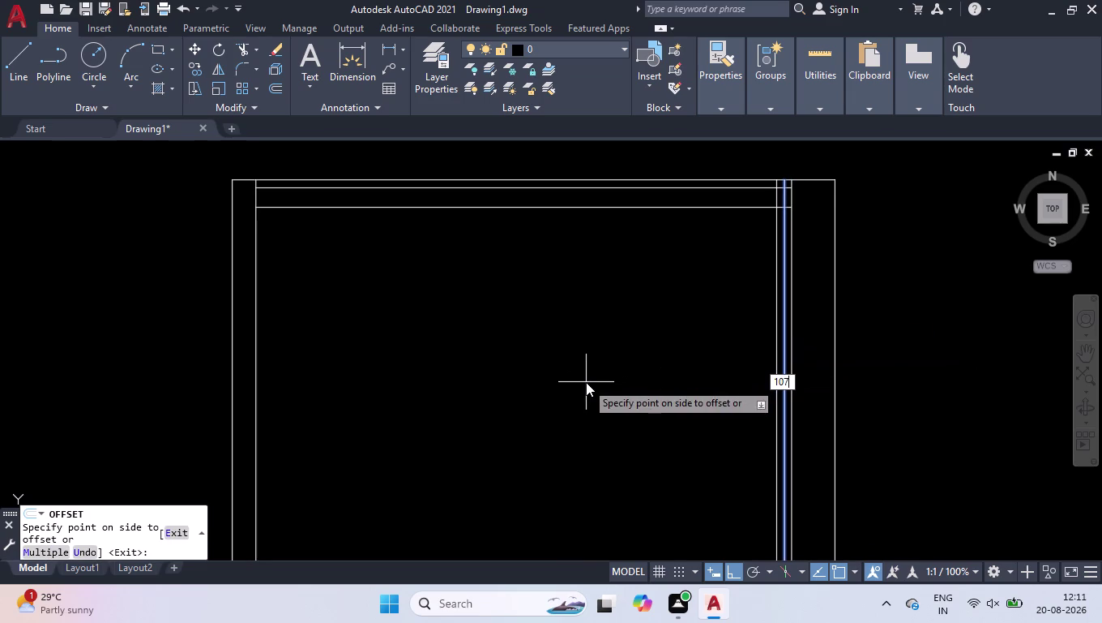
key(Return)
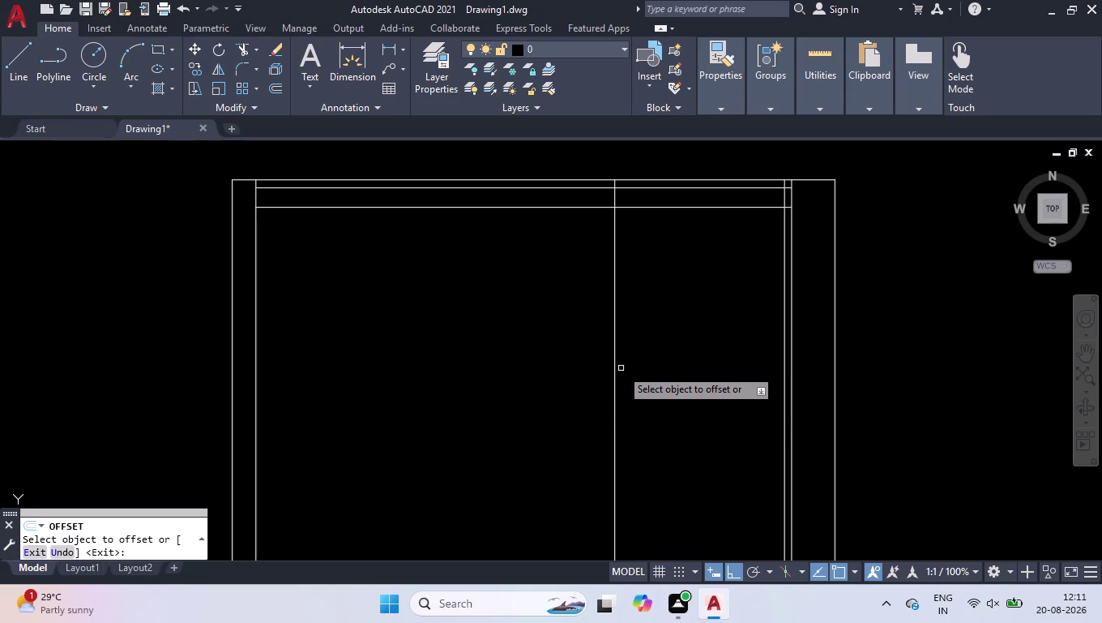
click(615, 369)
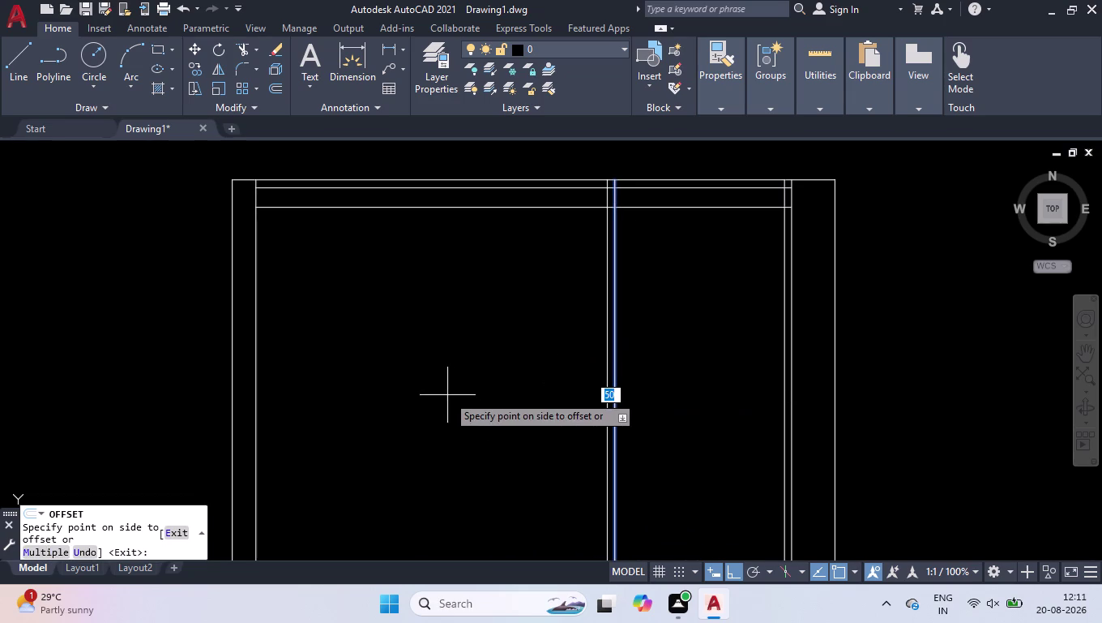
text(1115)
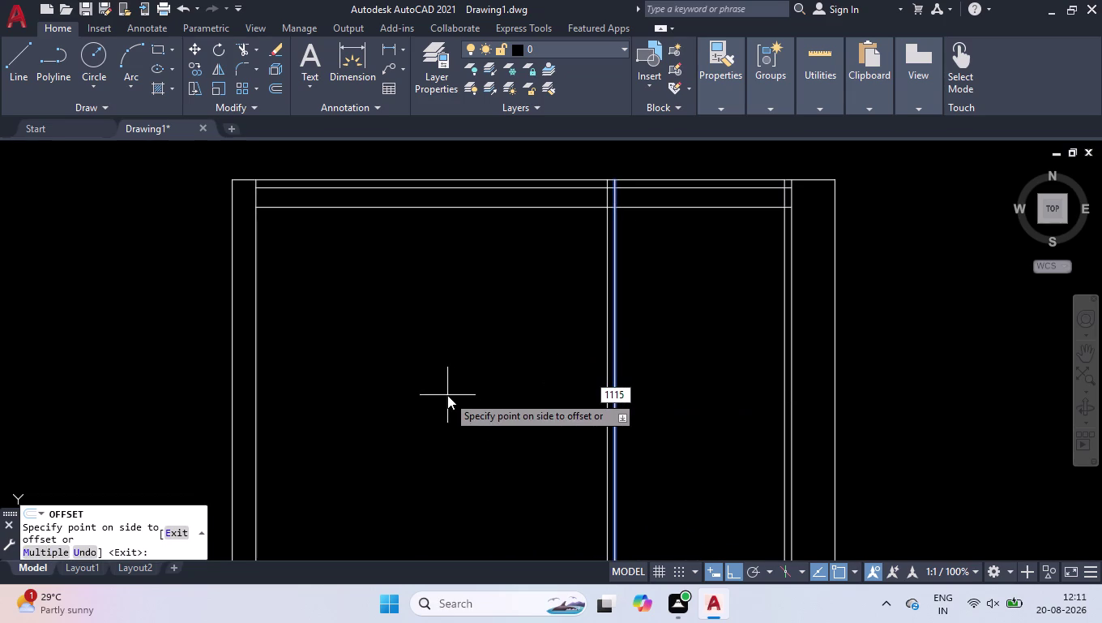
key(Return)
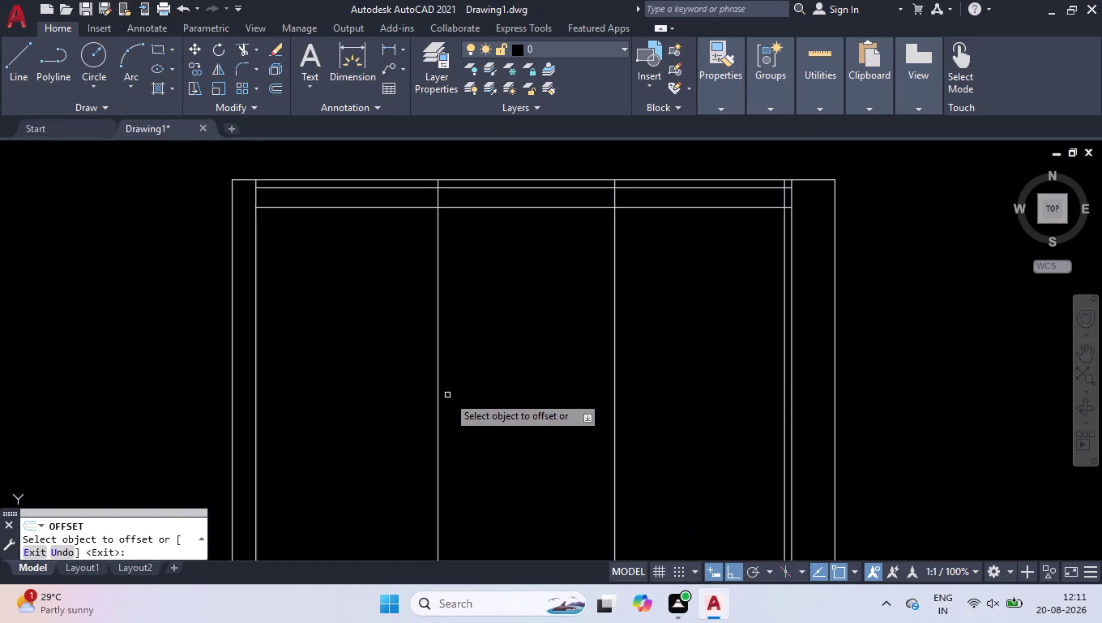
key(Return)
scroll(down, 3)
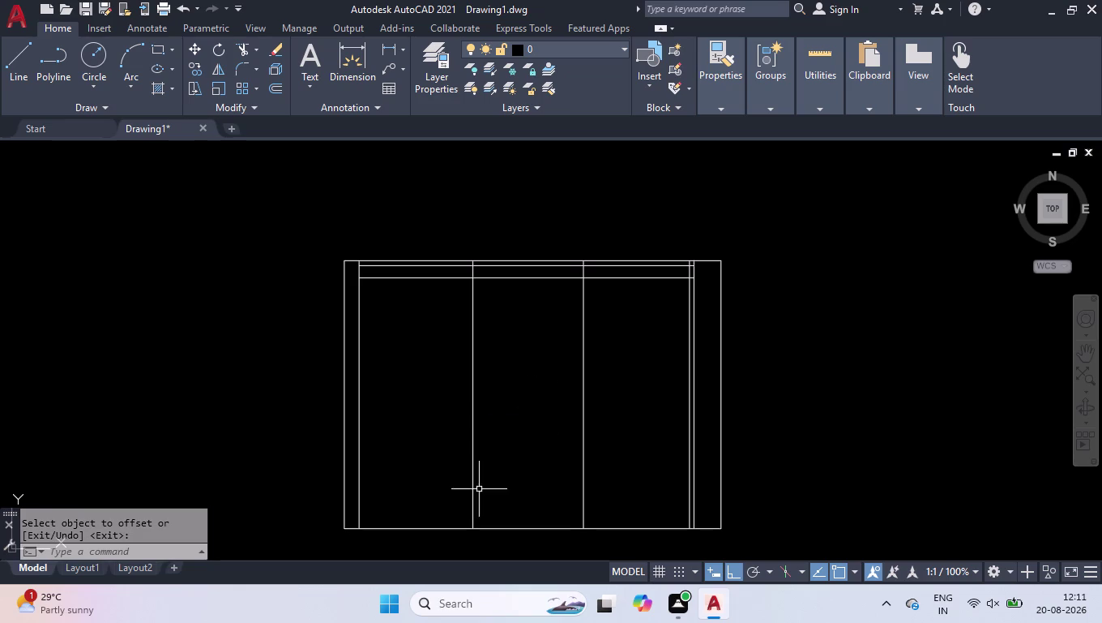
scroll(up, 3)
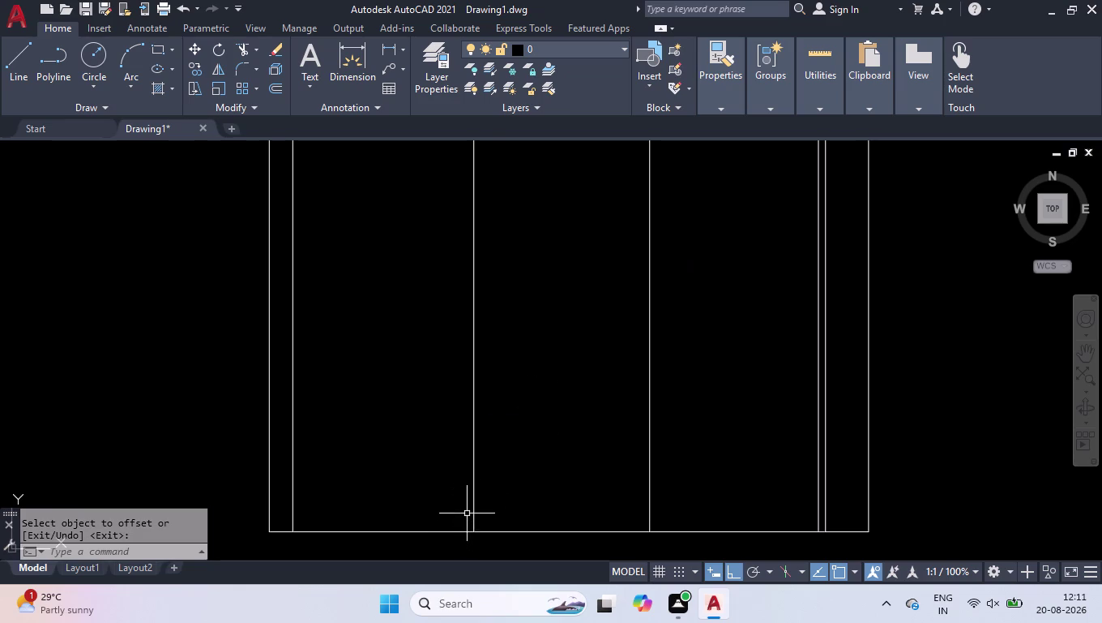
text(mea)
key(Return)
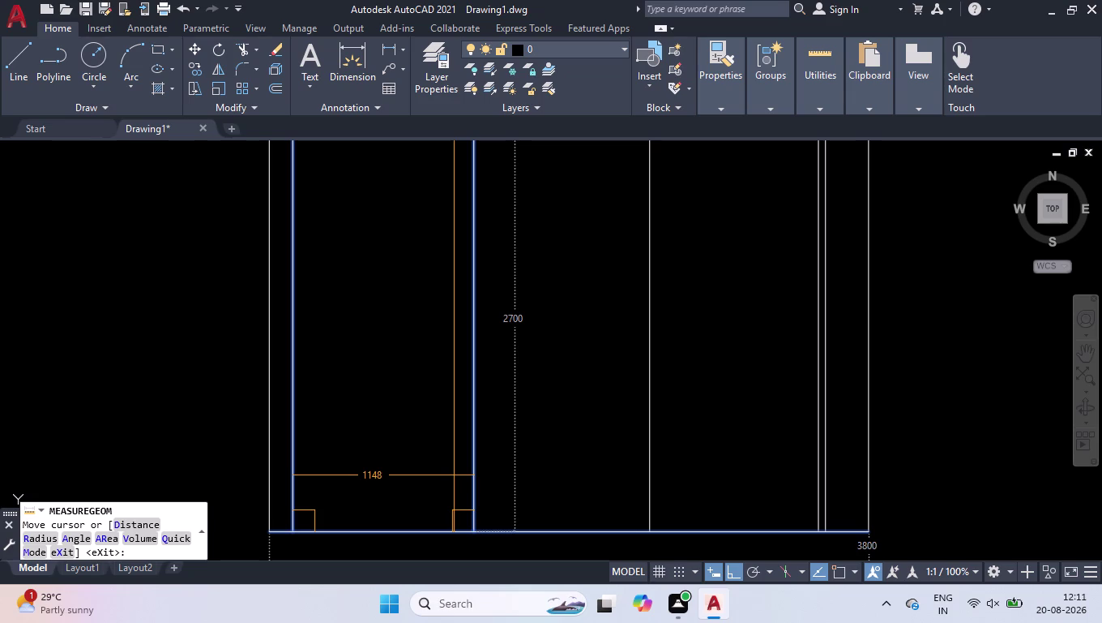
key(Return)
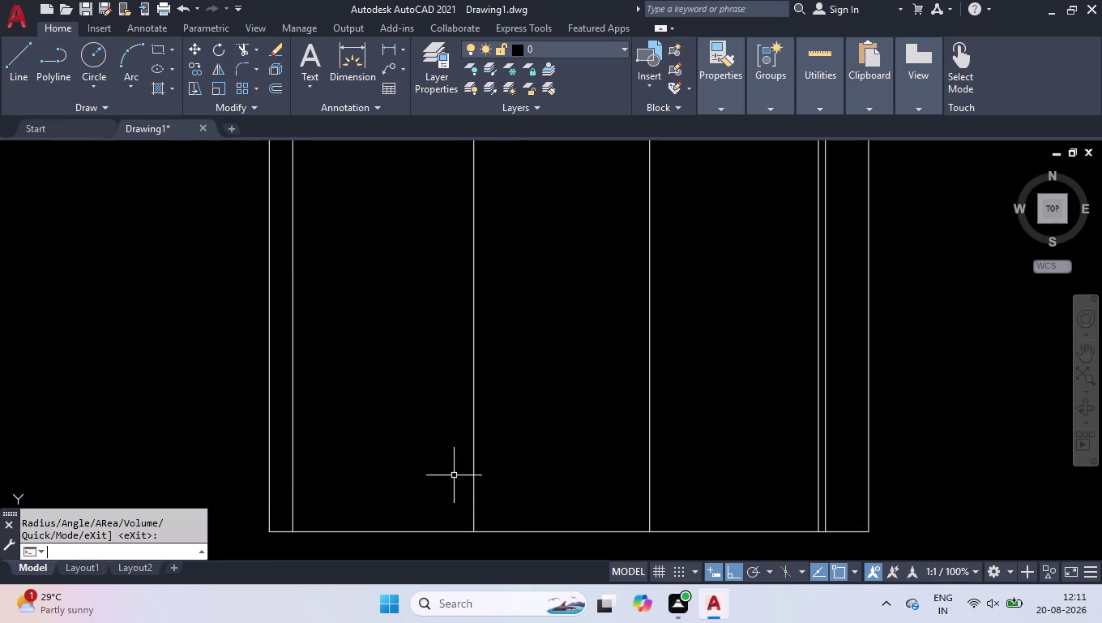
scroll(down, 3)
scroll(up, 3)
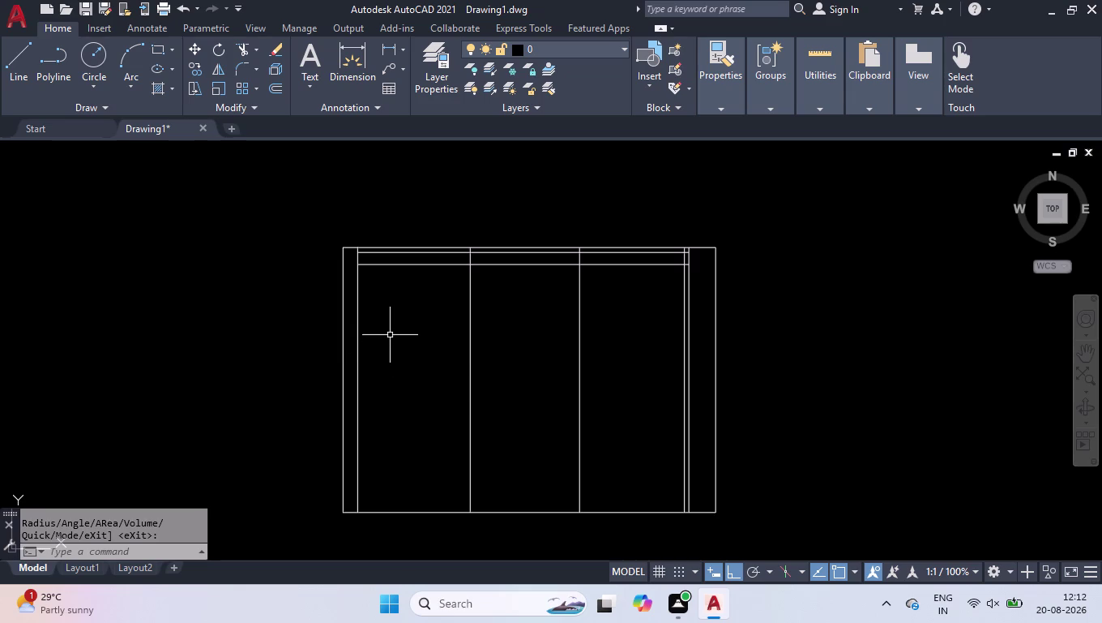
Place a 3800 linear dimension across the frame's top corners.
text(d)
text(li)
key(Return)
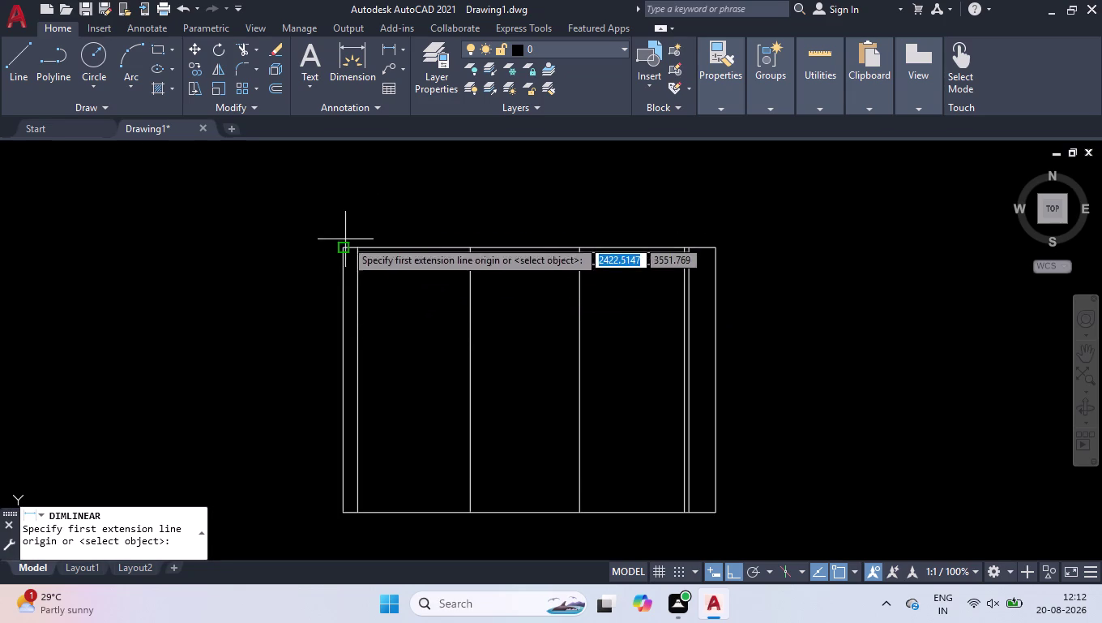
click(344, 248)
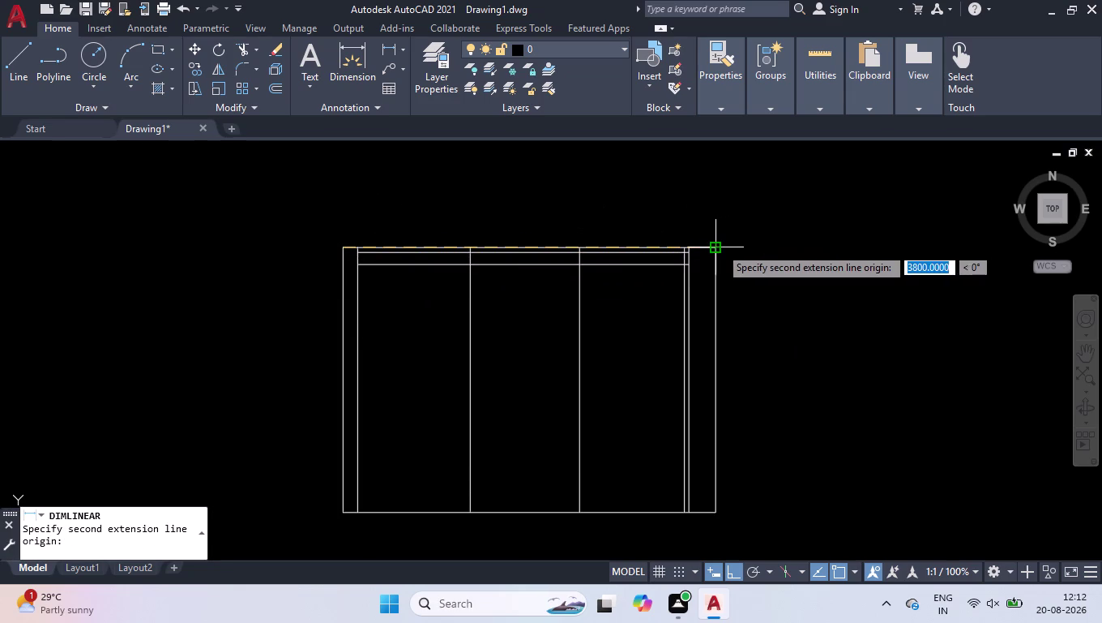
click(719, 246)
click(714, 228)
Select the 3800 dimension and erase it.
scroll(up, 3)
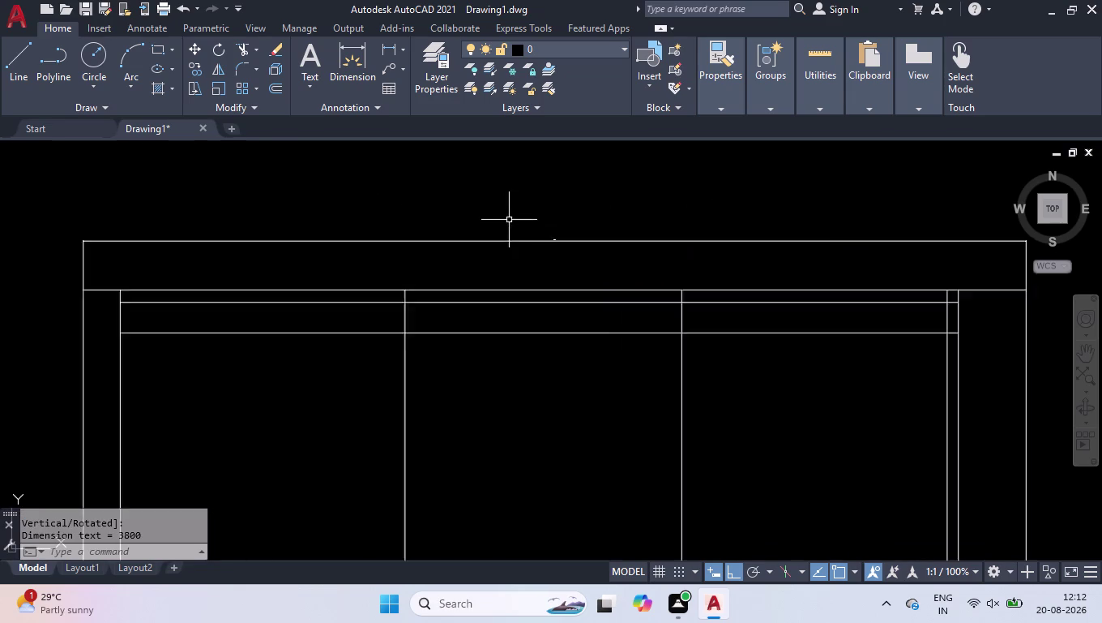
scroll(up, 3)
scroll(up, 3)
scroll(up, 3)
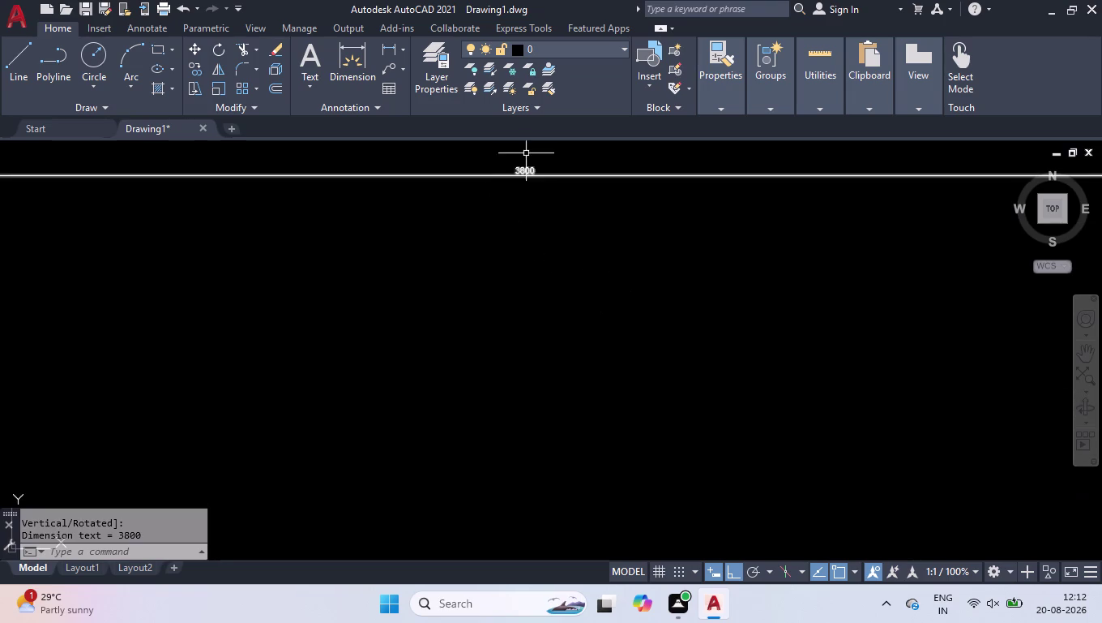
scroll(up, 3)
click(531, 159)
click(482, 253)
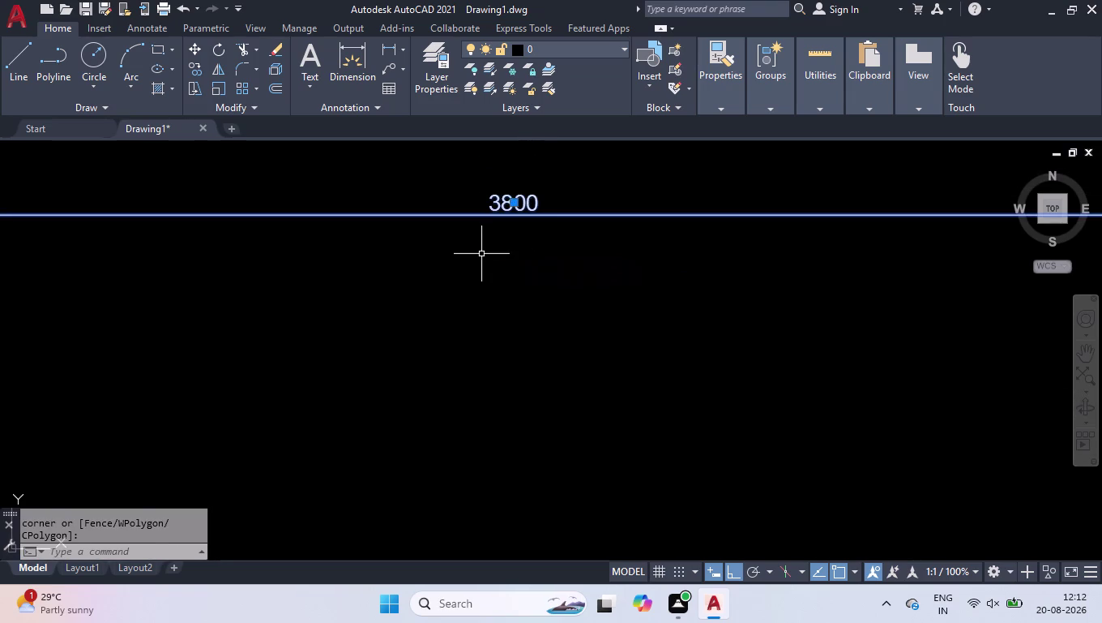
key(Delete)
scroll(down, 3)
scroll(down, 3)
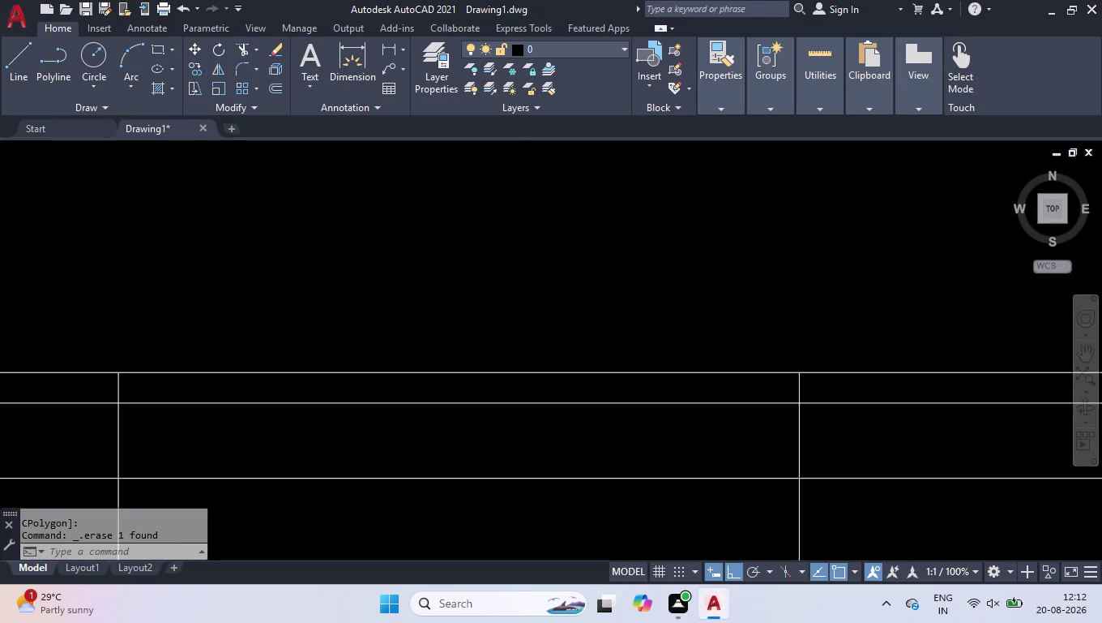
scroll(down, 3)
Modify the ISO-25 style so dimension lines use grey, colour 8.
key(d)
key(Return)
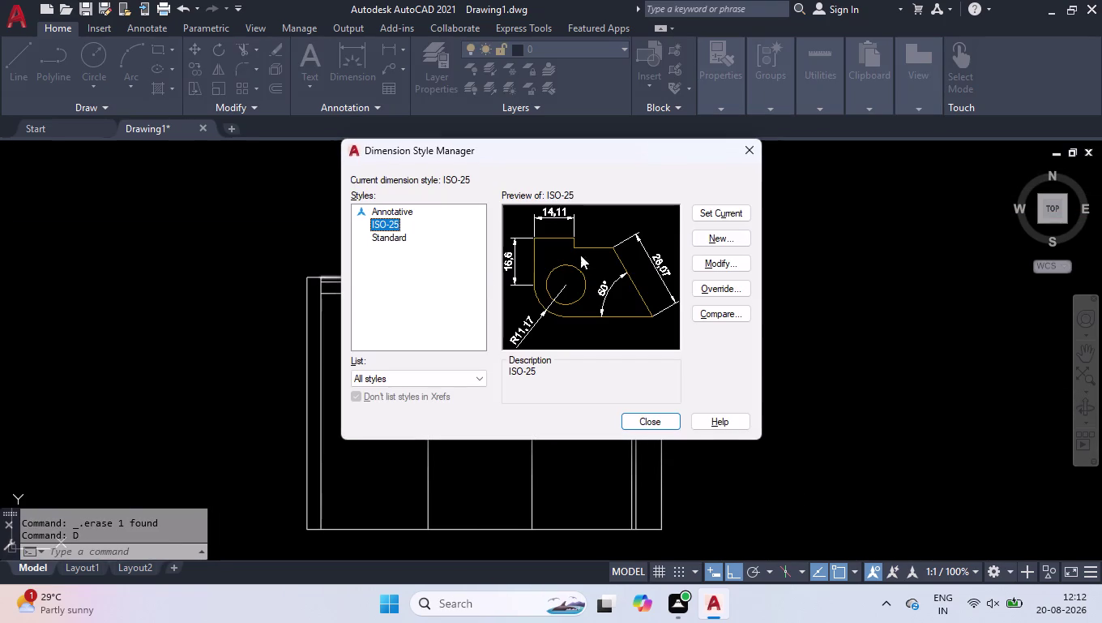
click(739, 261)
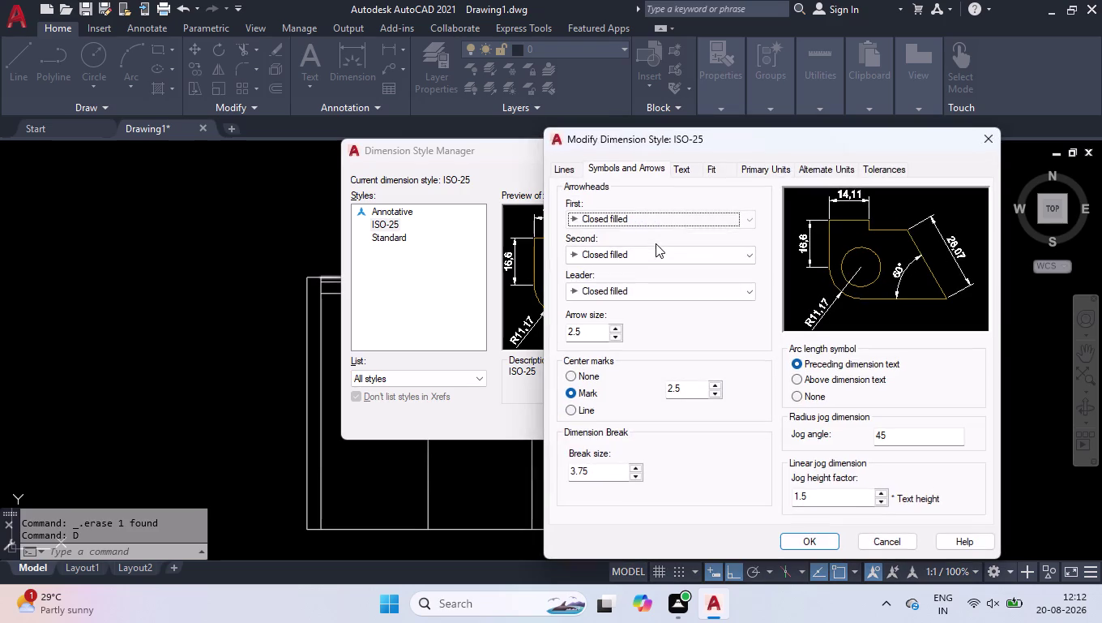
click(561, 168)
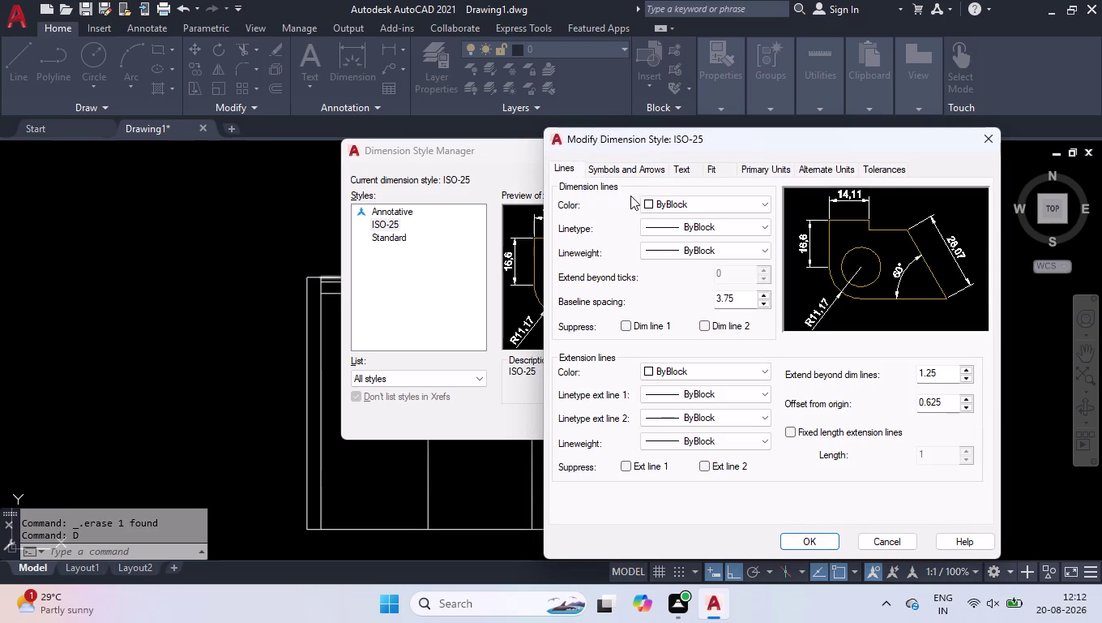
click(660, 205)
click(675, 331)
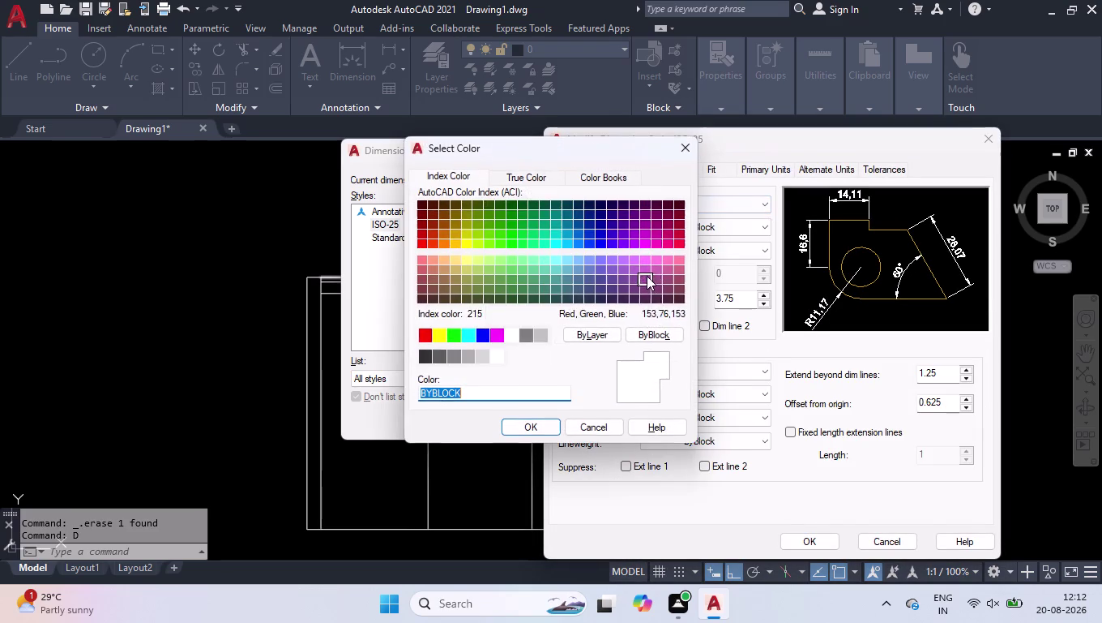
click(531, 336)
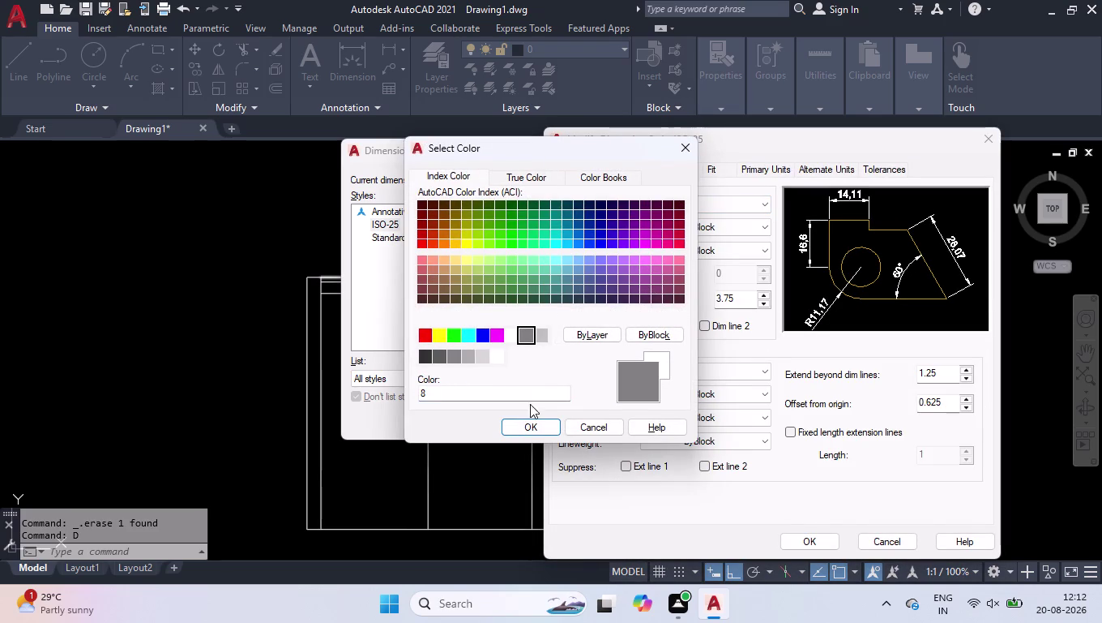
click(536, 423)
Set the ISO-25 arrow size to 60.
click(638, 167)
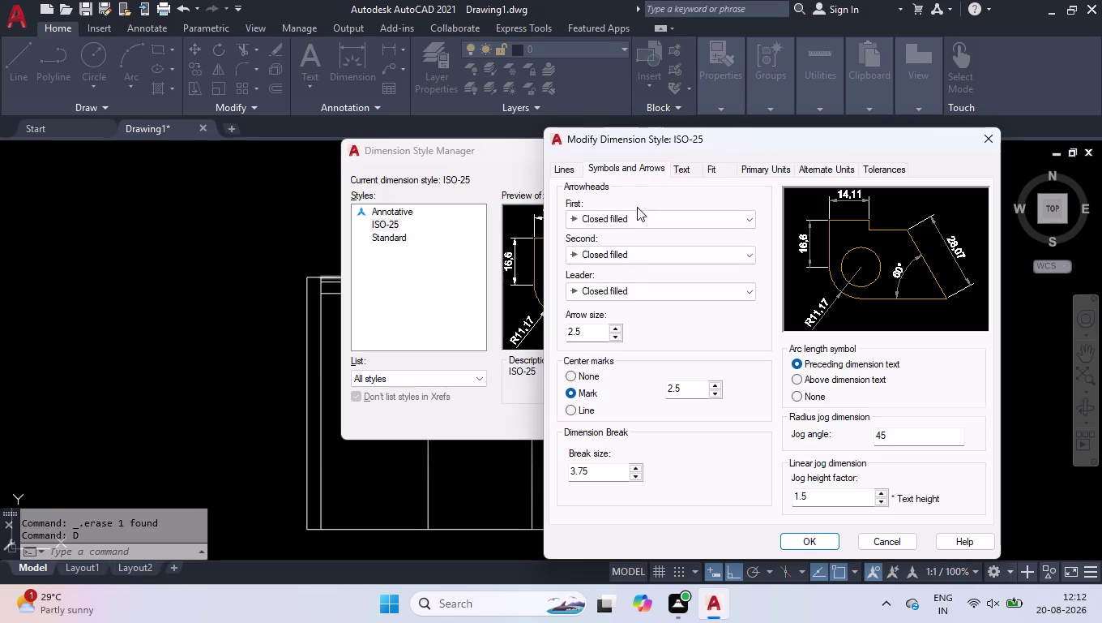
drag(593, 329, 560, 336)
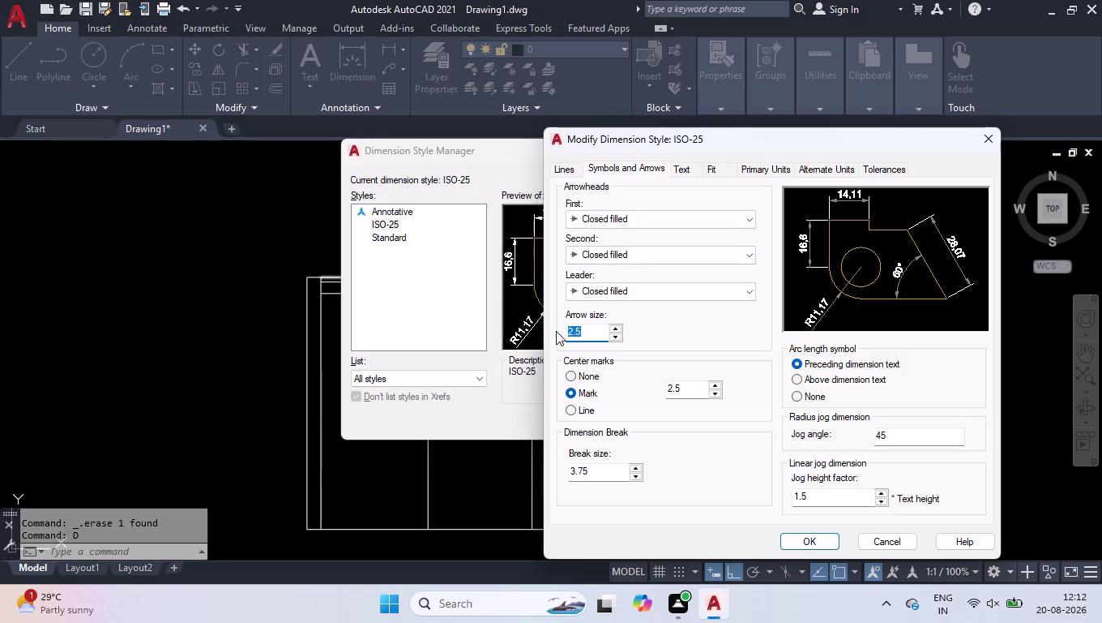
text(60)
key(Return)
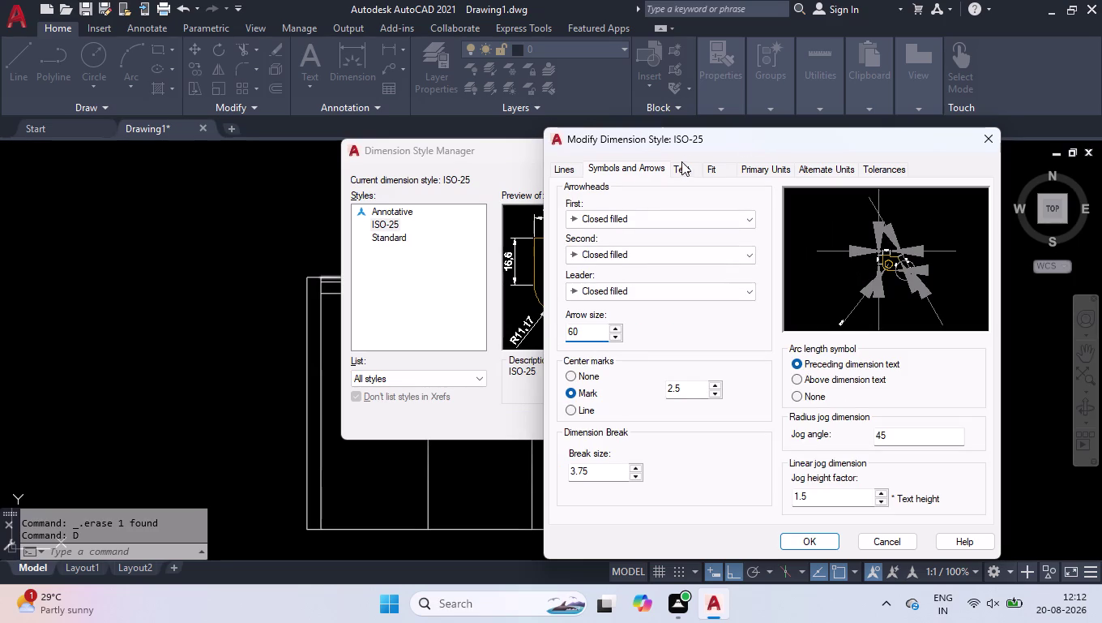
Make the dimension text 60 high, red, and vertically centred.
click(680, 162)
drag(737, 288, 659, 301)
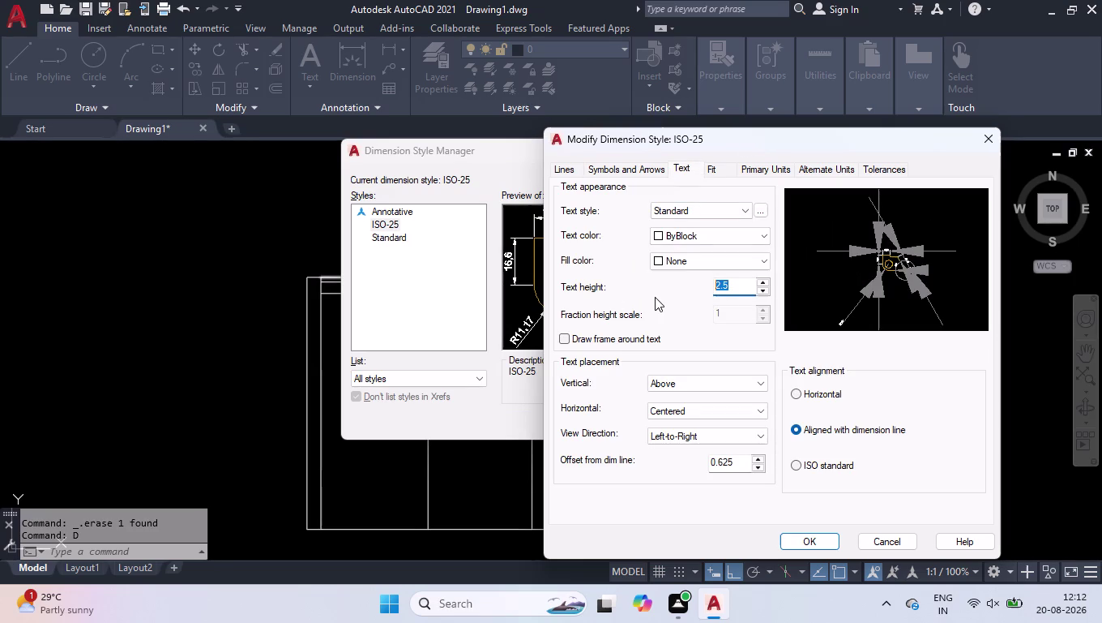
text(60)
key(Return)
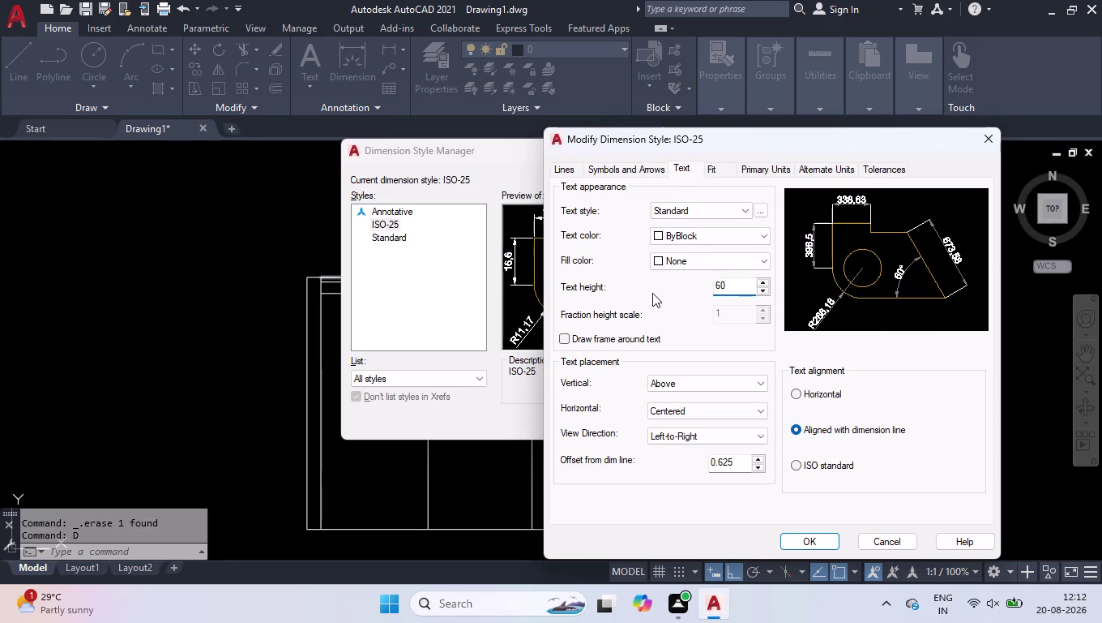
triple_click(657, 233)
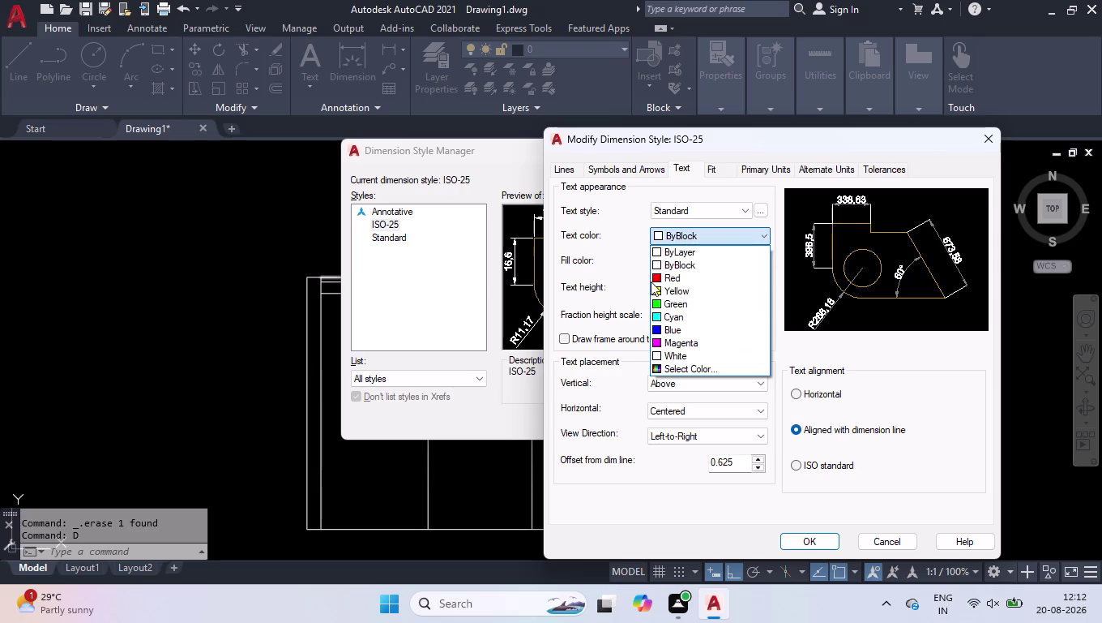
click(658, 280)
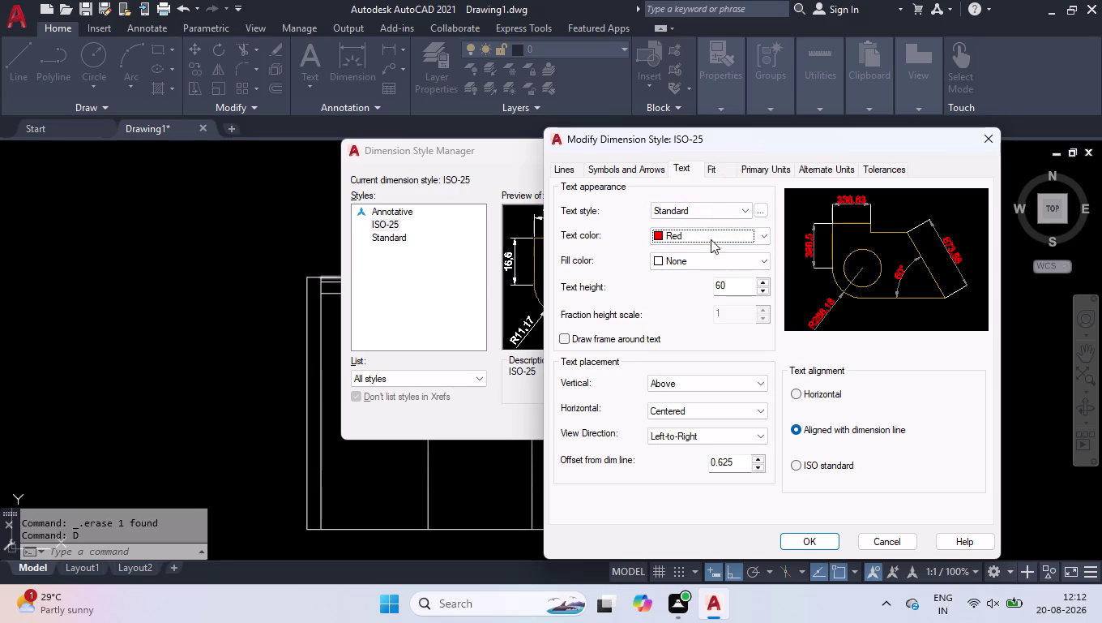
click(707, 378)
click(705, 397)
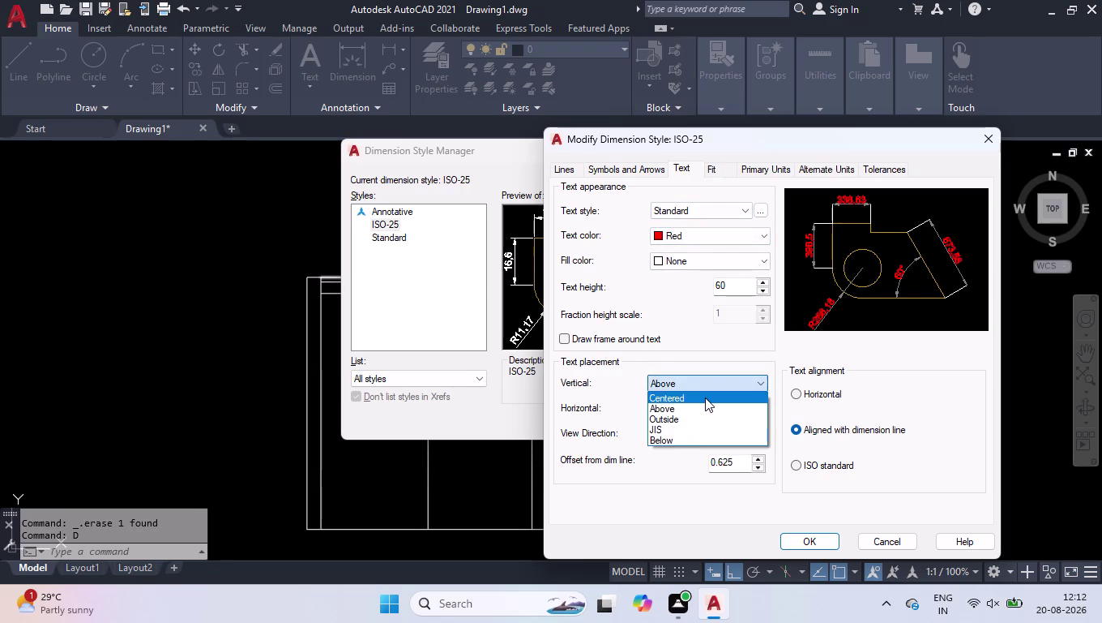
click(784, 177)
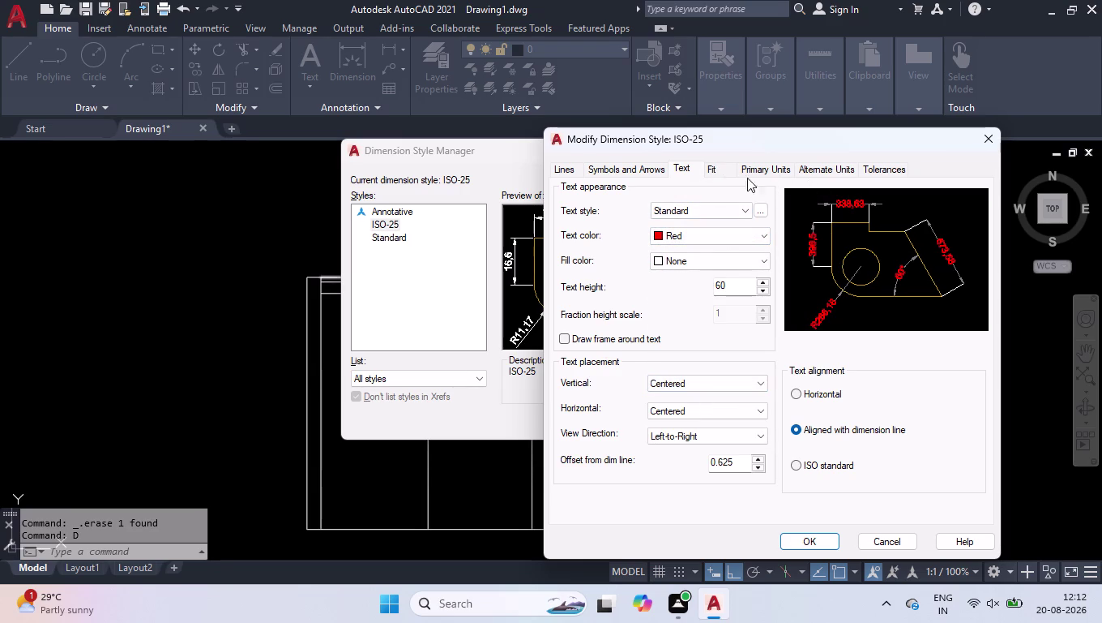
Set linear precision to 0, then save ISO-25 and close the style manager.
click(748, 172)
click(728, 222)
click(712, 247)
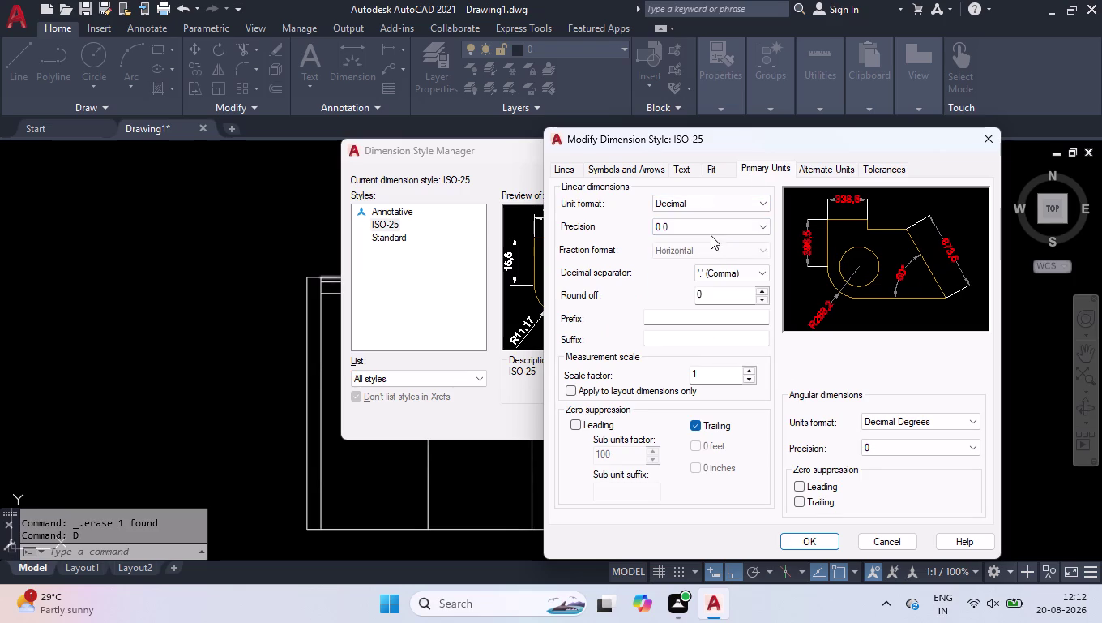
click(709, 226)
click(706, 241)
click(808, 542)
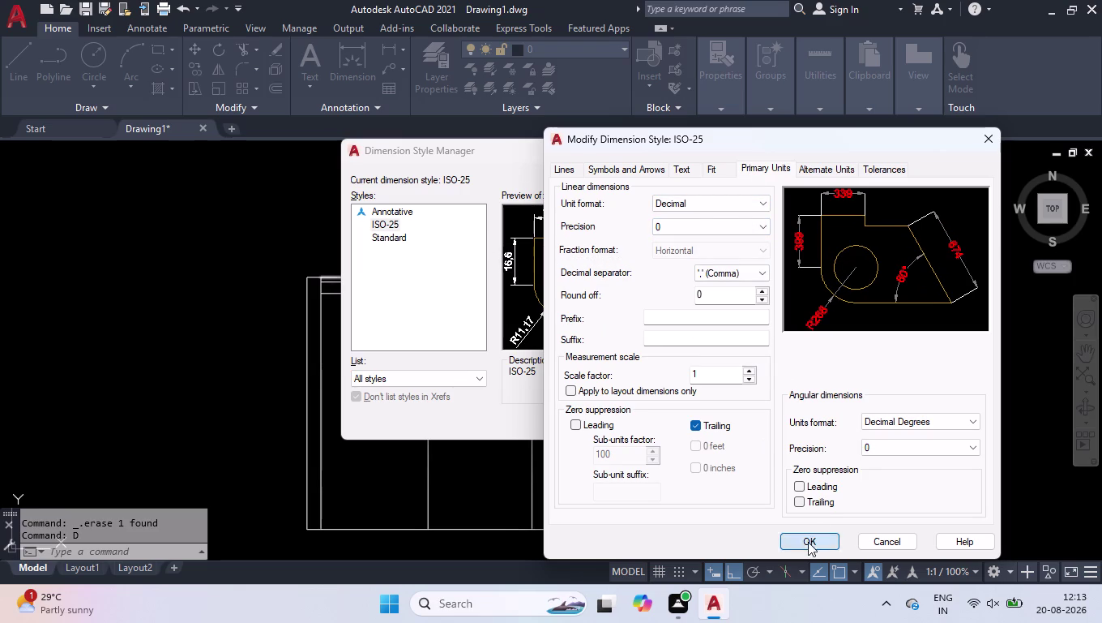
click(698, 217)
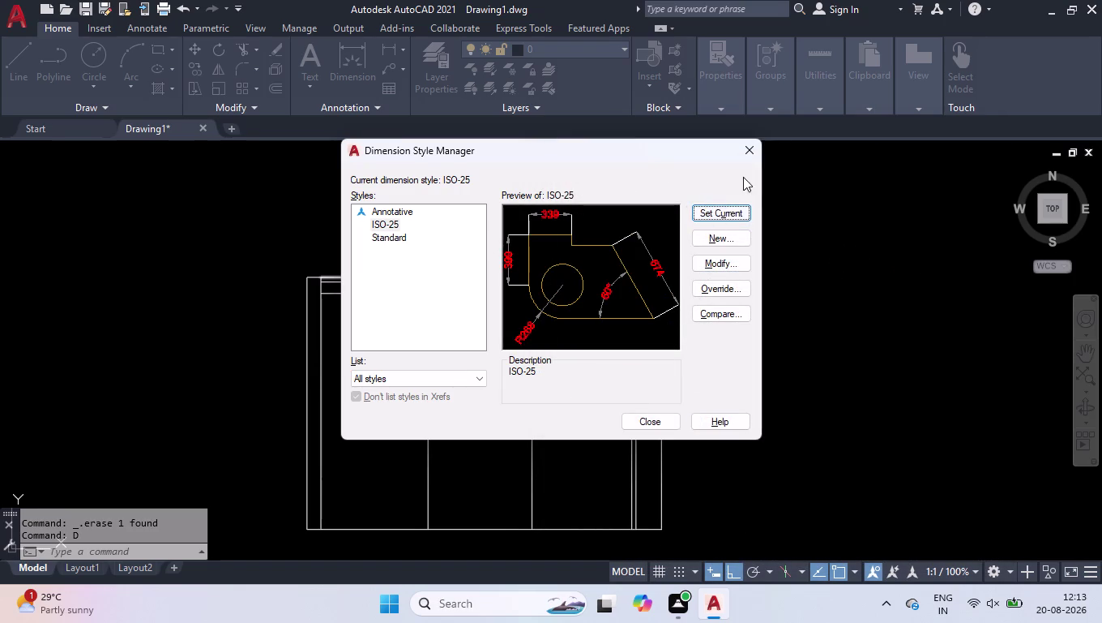
click(656, 421)
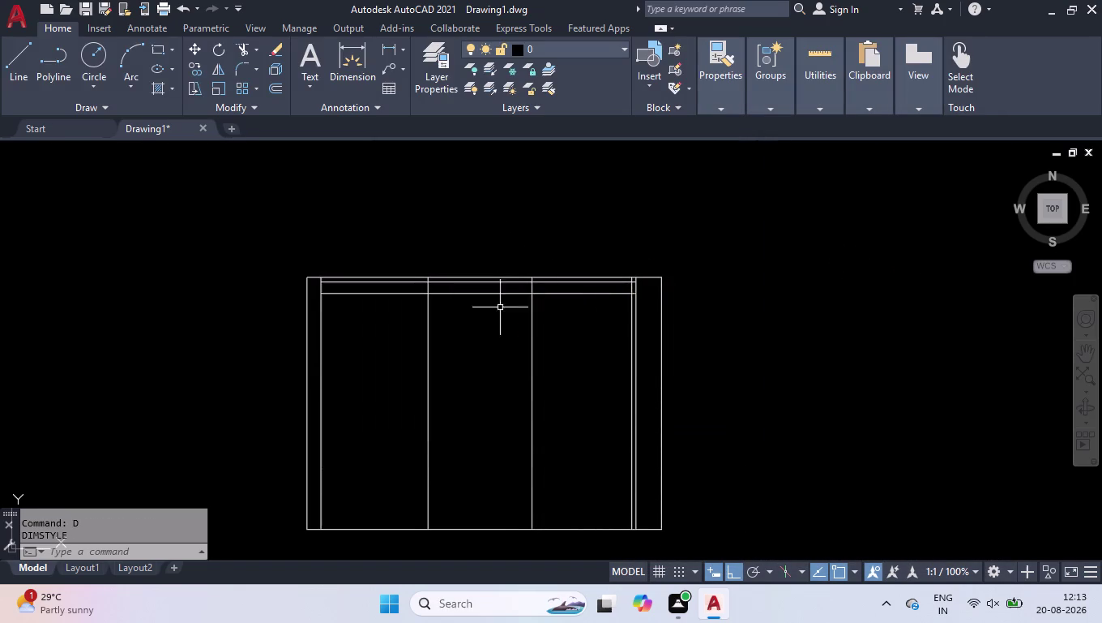